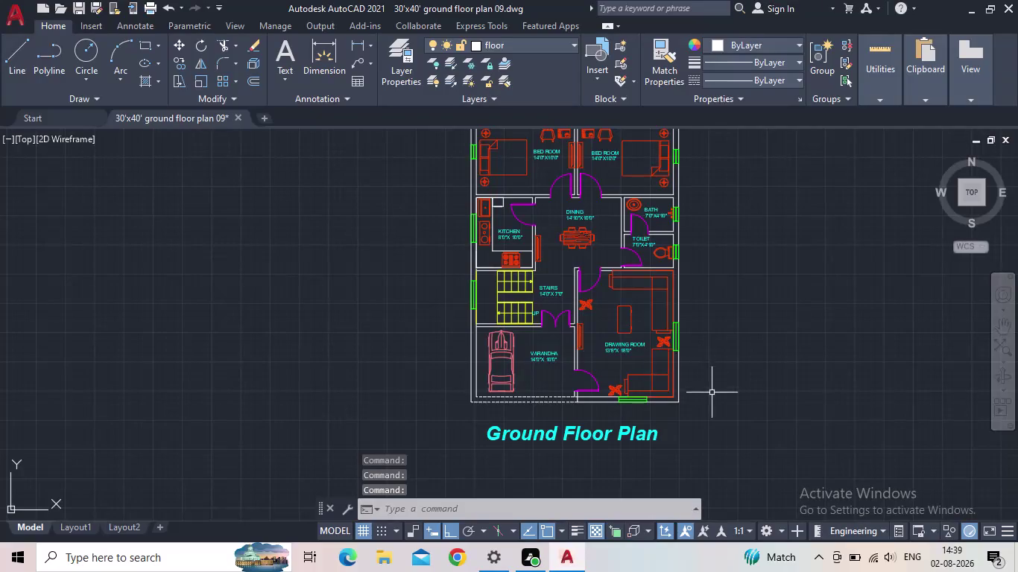
Select the drawing room, verandah, stairs, kitchen, dining, bath, toilet and bedroom labels, then clear the selection.
middle_drag(722, 388, 676, 436)
scroll(up, 3)
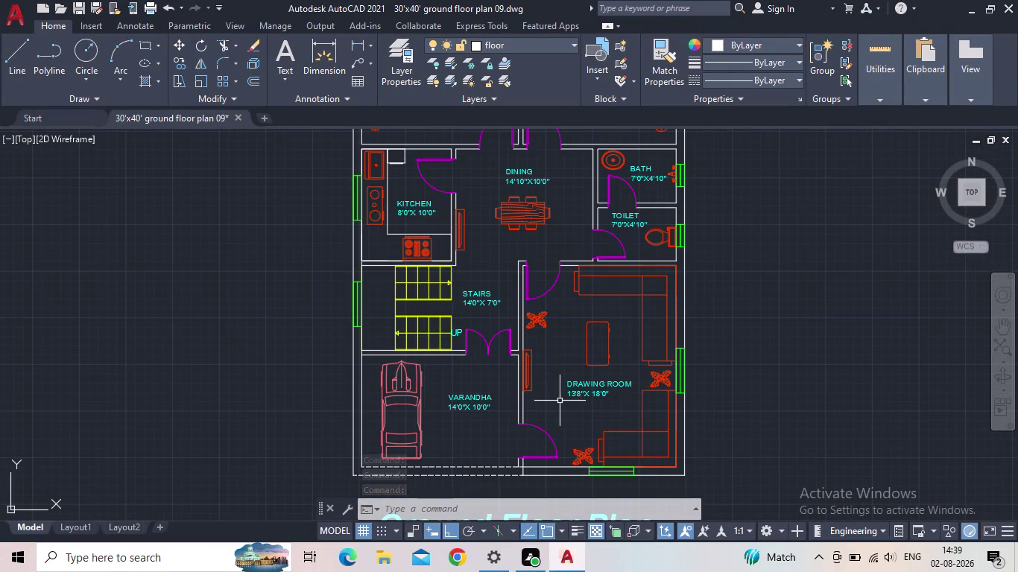
click(602, 404)
click(577, 384)
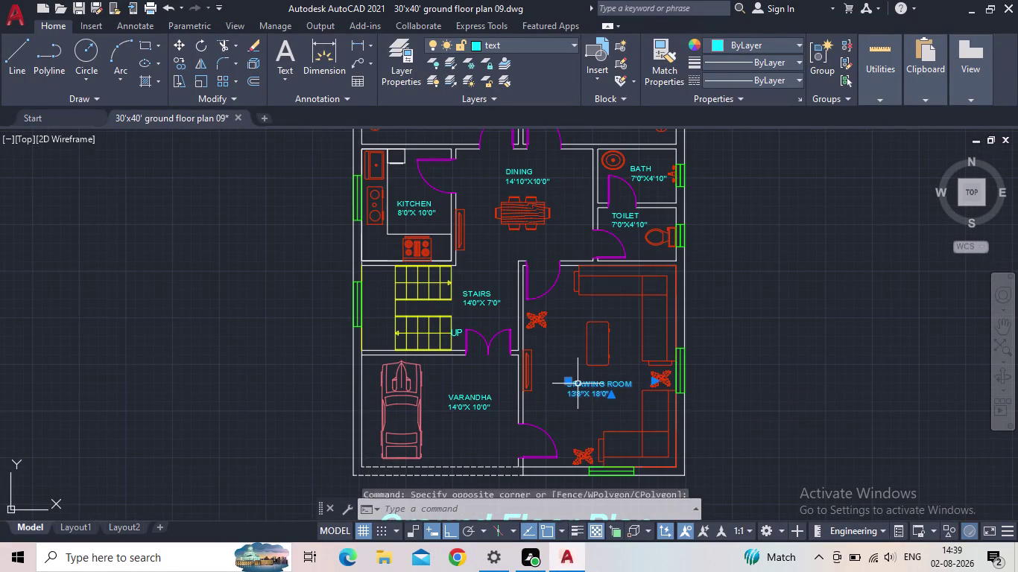
click(487, 415)
click(464, 399)
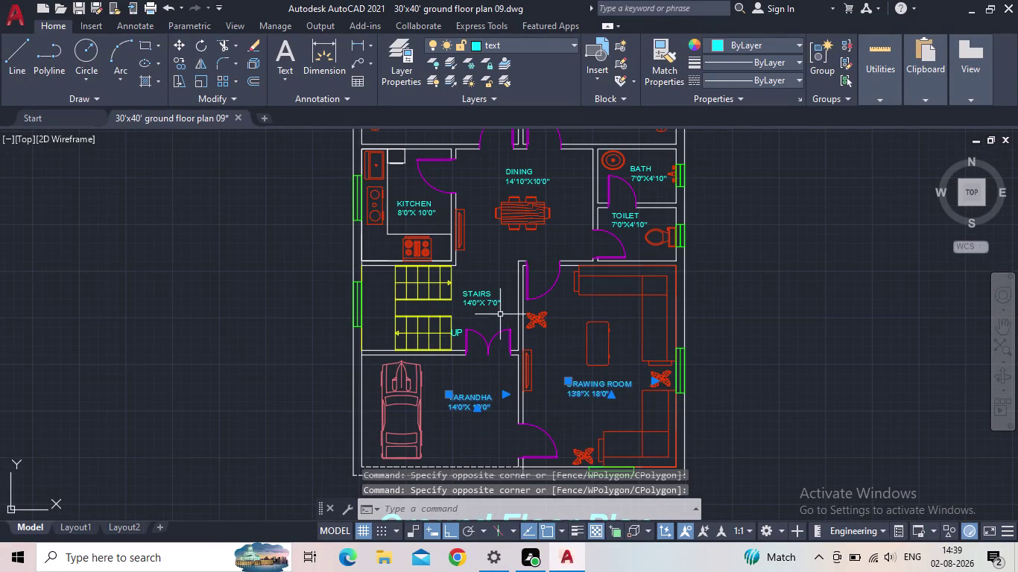
click(492, 311)
click(472, 283)
click(429, 218)
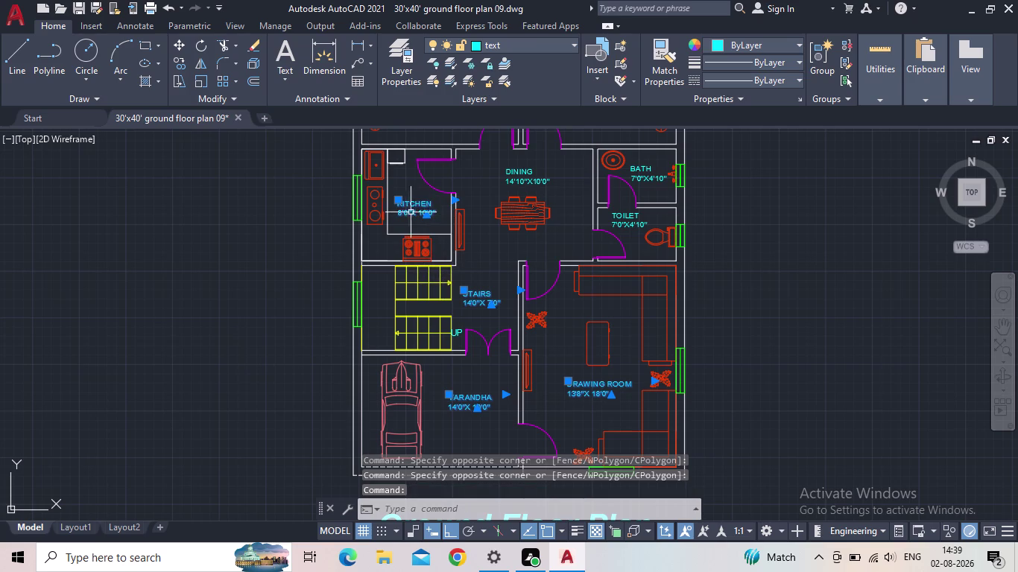
click(527, 179)
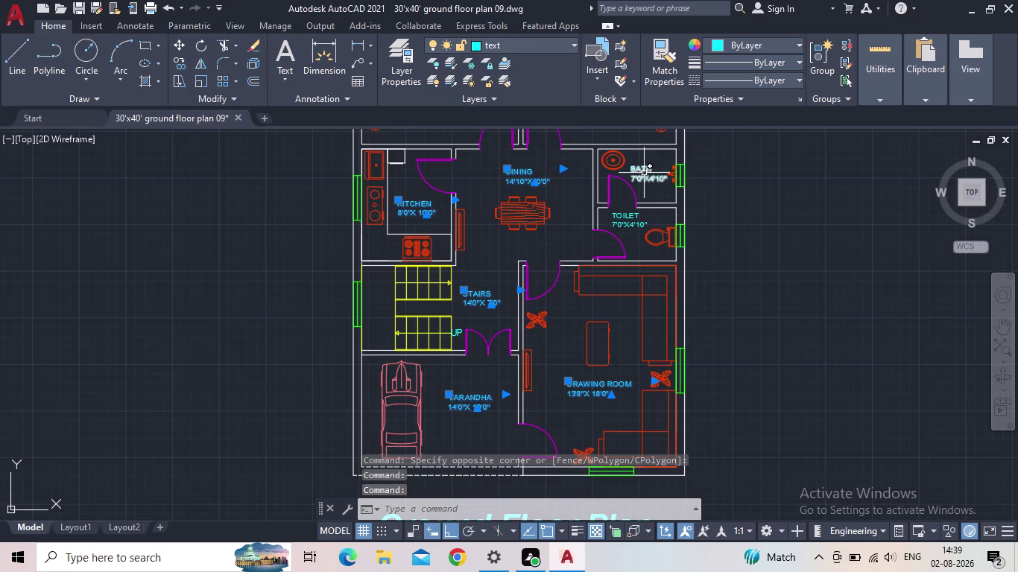
click(644, 173)
click(629, 219)
middle_drag(536, 220, 571, 360)
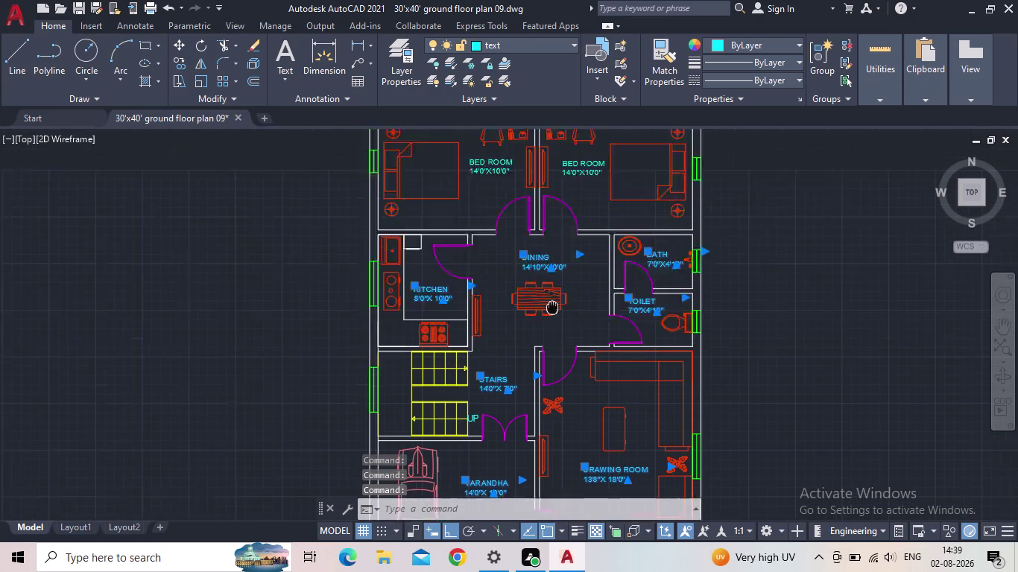
middle_drag(571, 359, 584, 394)
click(522, 251)
click(608, 258)
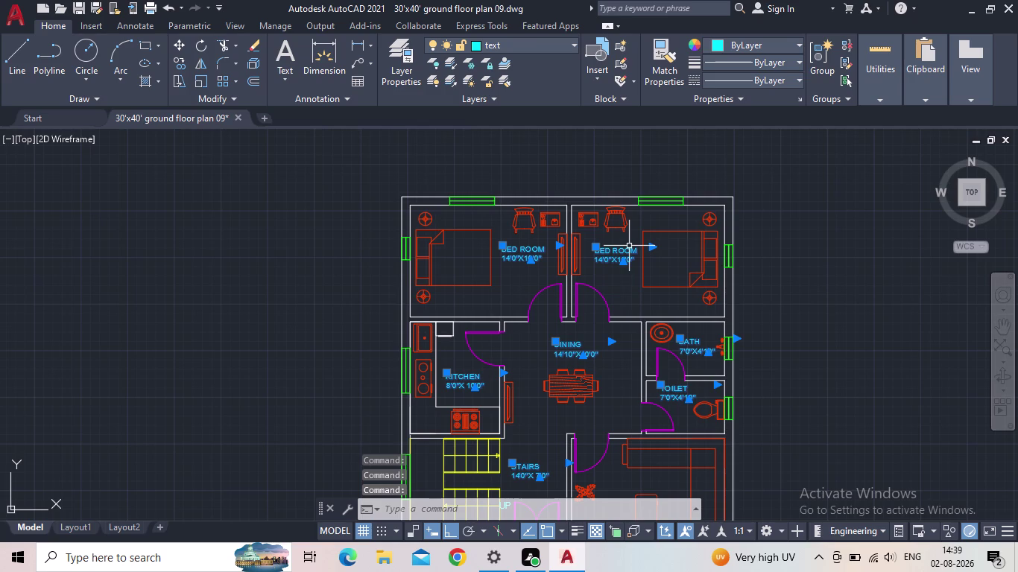
right_click(624, 284)
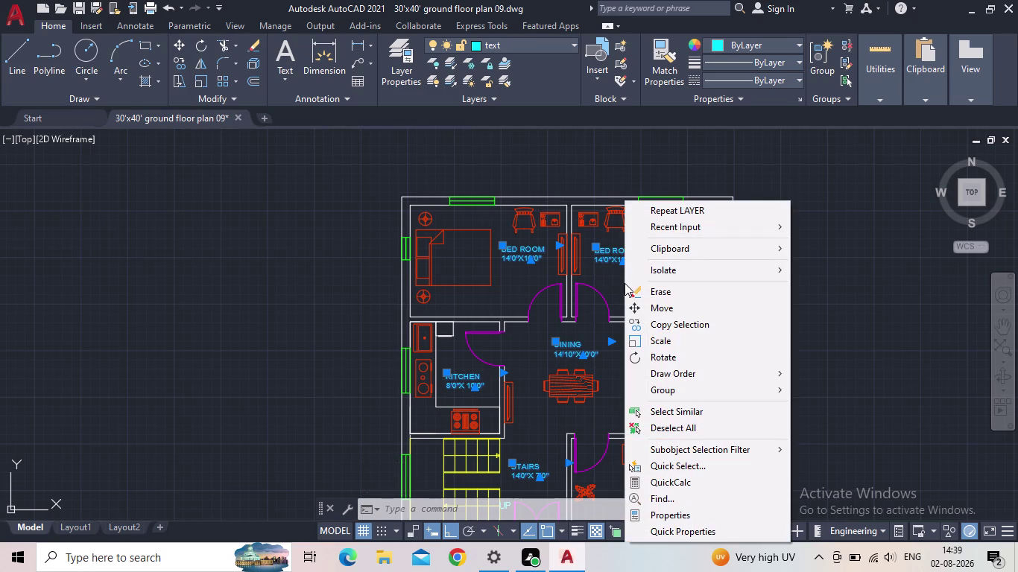
key(Escape)
key(Escape)
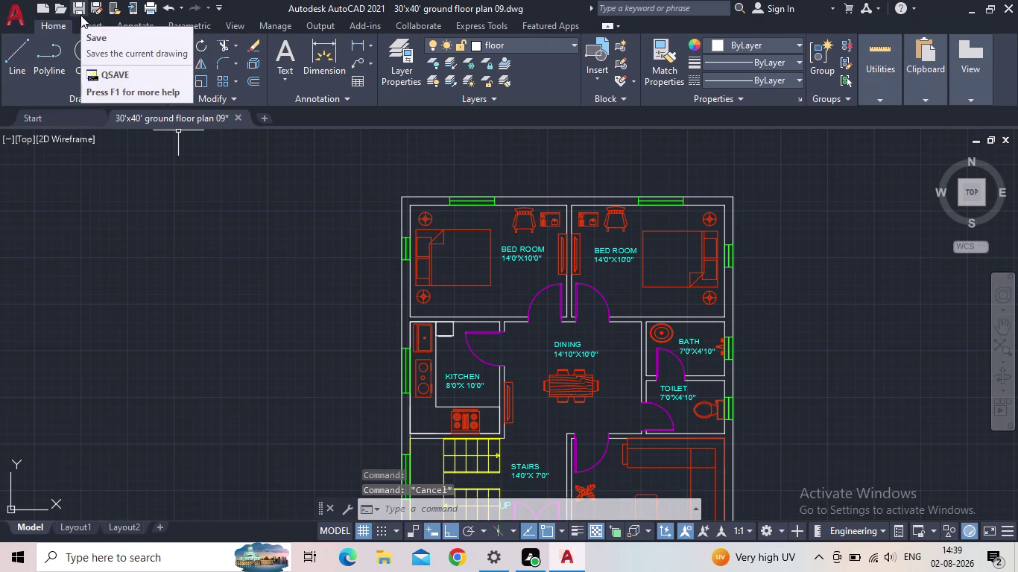
Save the floor plan drawing and centre the view on the stairs area.
click(80, 15)
scroll(down, 3)
middle_drag(290, 297, 265, 250)
middle_drag(303, 303, 293, 298)
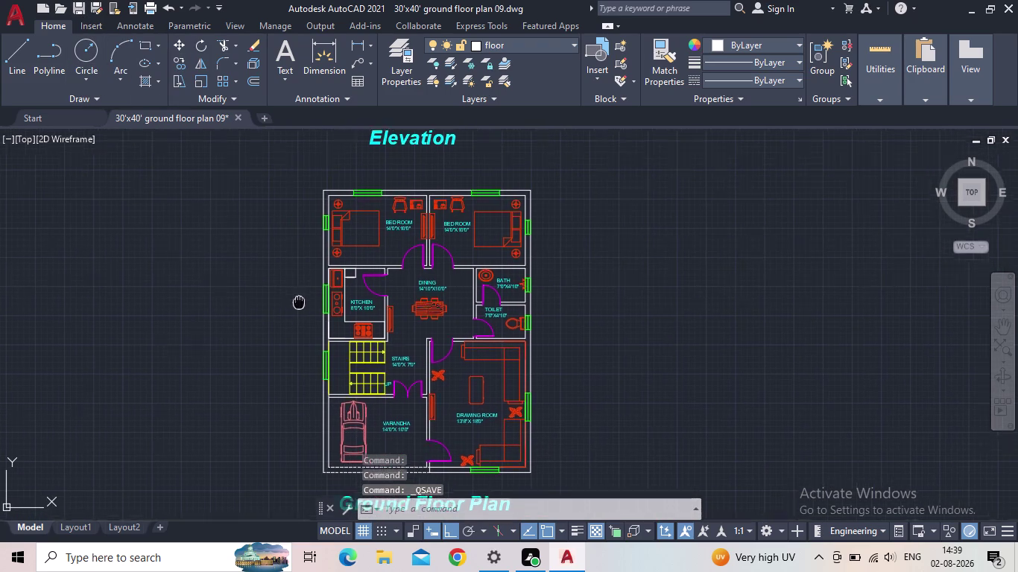
middle_drag(293, 299, 246, 273)
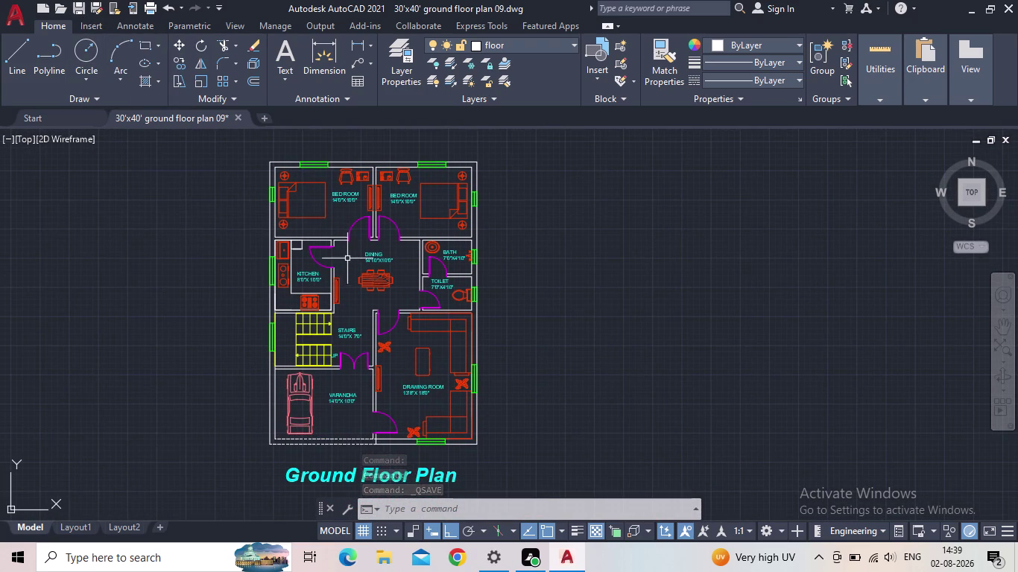
scroll(up, 3)
middle_drag(352, 276, 444, 257)
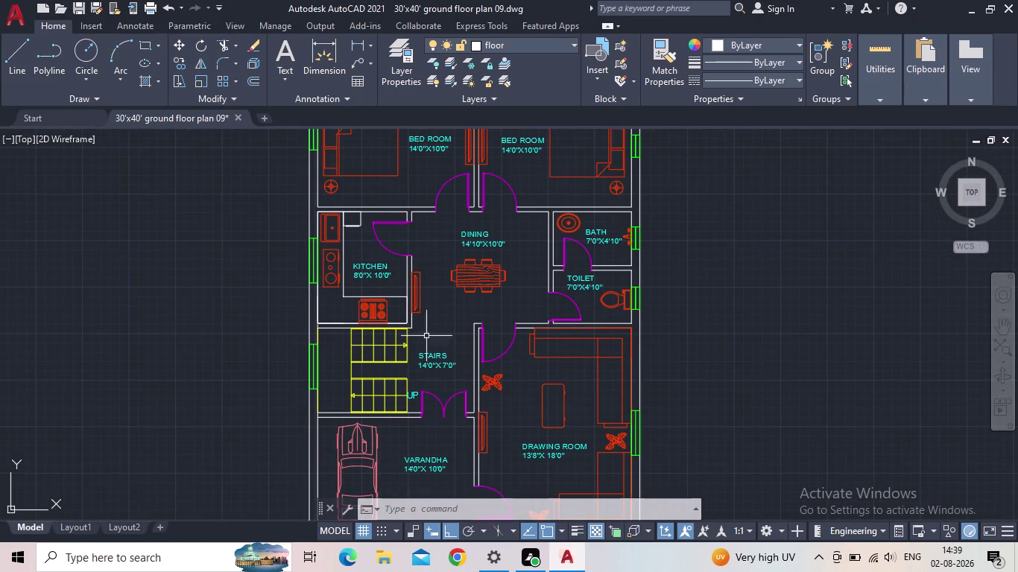
middle_drag(427, 341, 454, 227)
scroll(up, 3)
scroll(up, 3)
scroll(down, 3)
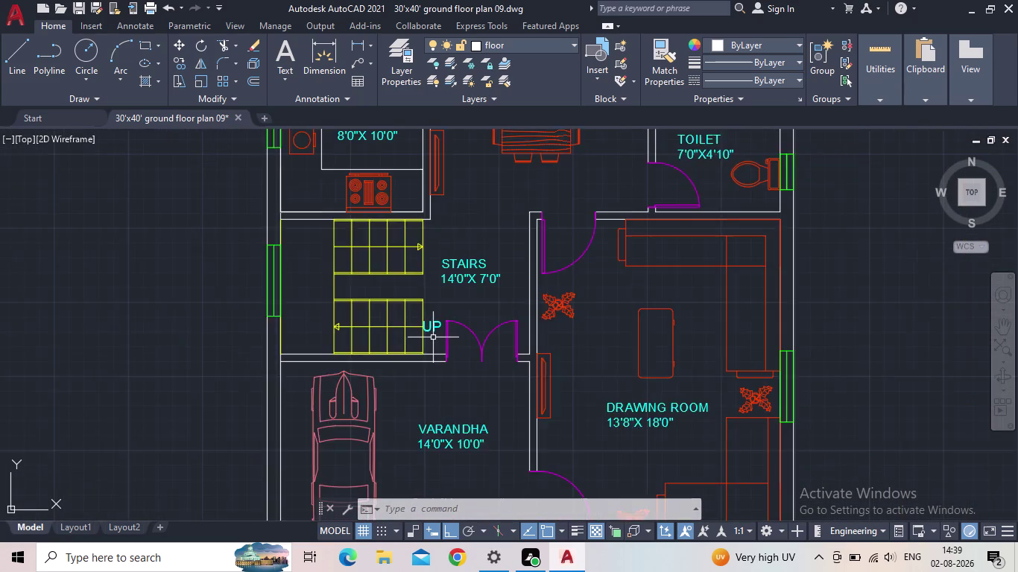
scroll(down, 3)
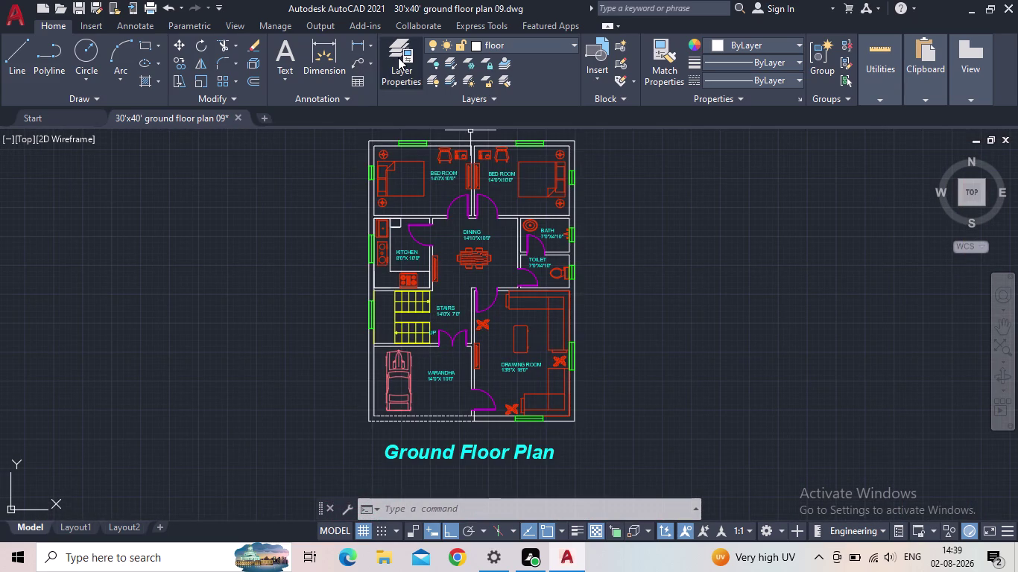
Make window the current layer in the layer list.
click(398, 57)
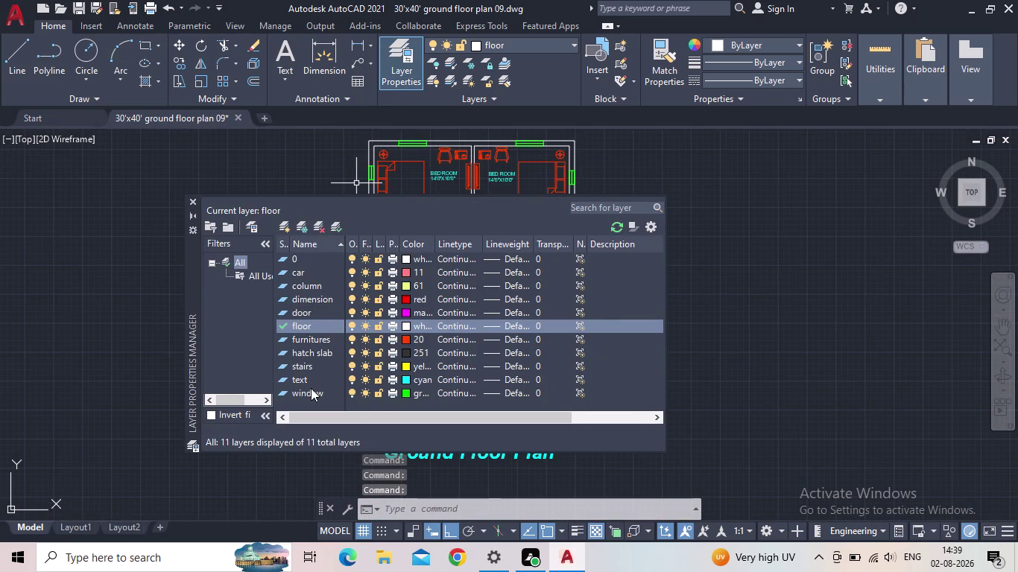
double_click(285, 392)
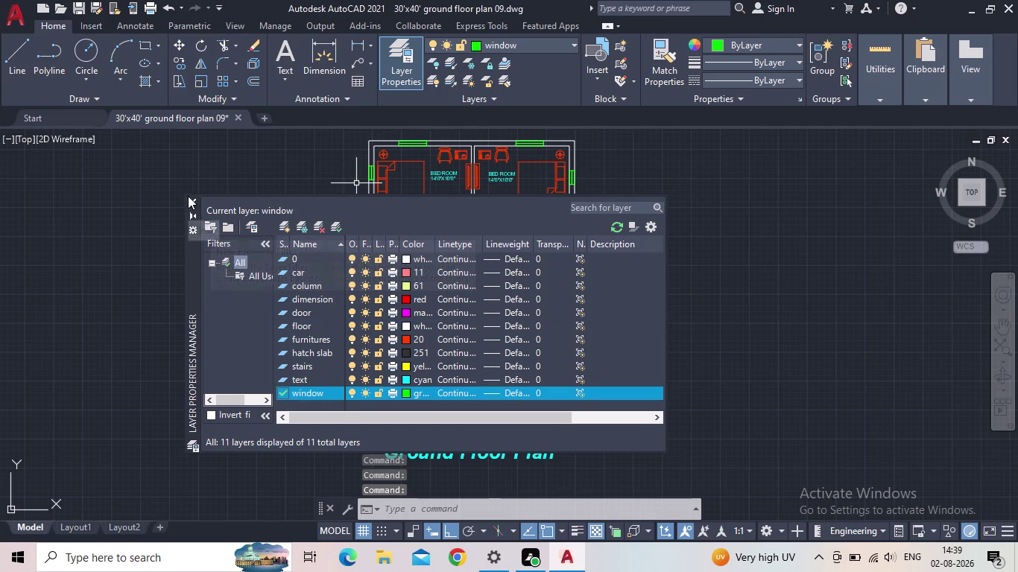
click(191, 199)
scroll(up, 3)
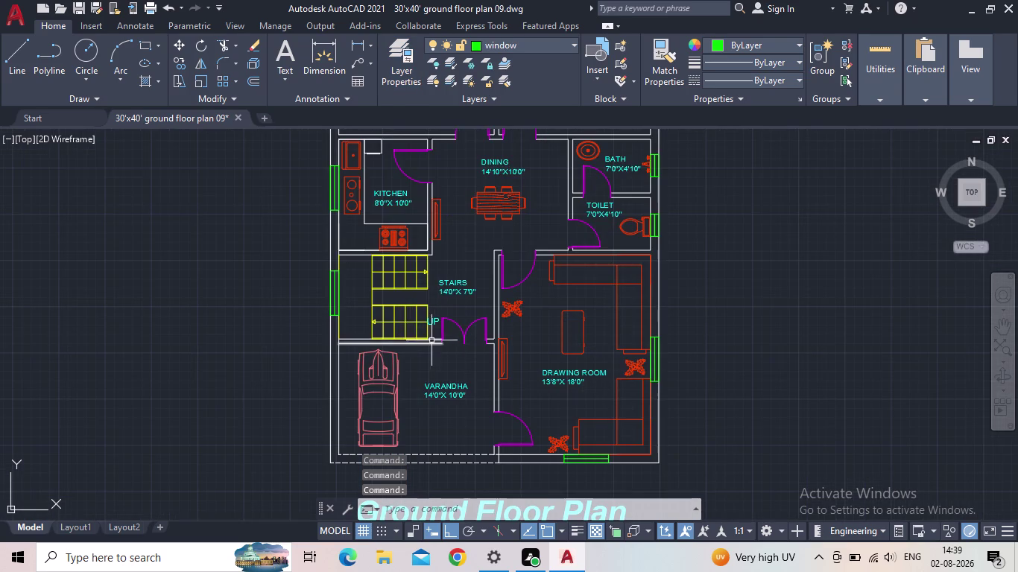
scroll(up, 3)
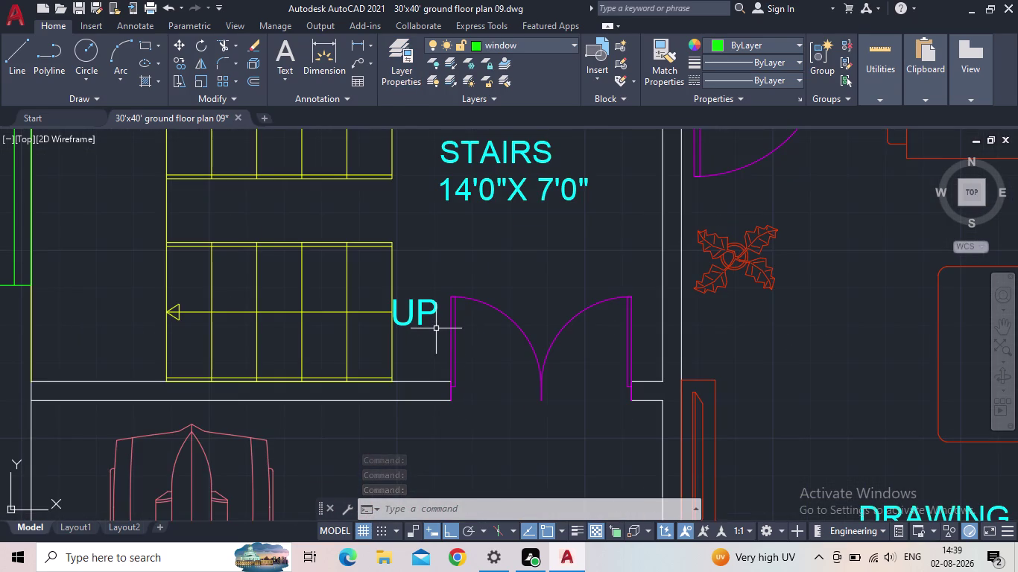
scroll(down, 3)
scroll(down, 3)
middle_drag(300, 305, 536, 316)
Start single-line text beside the stairs-wall window, setting its height and zero rotation.
scroll(down, 3)
scroll(up, 3)
text(te)
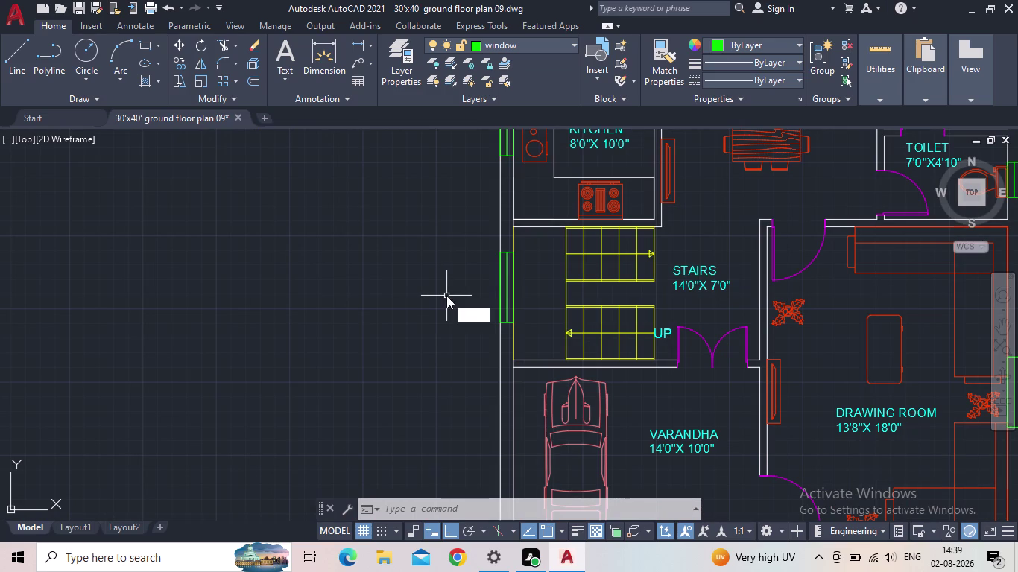
text(x)
key(t)
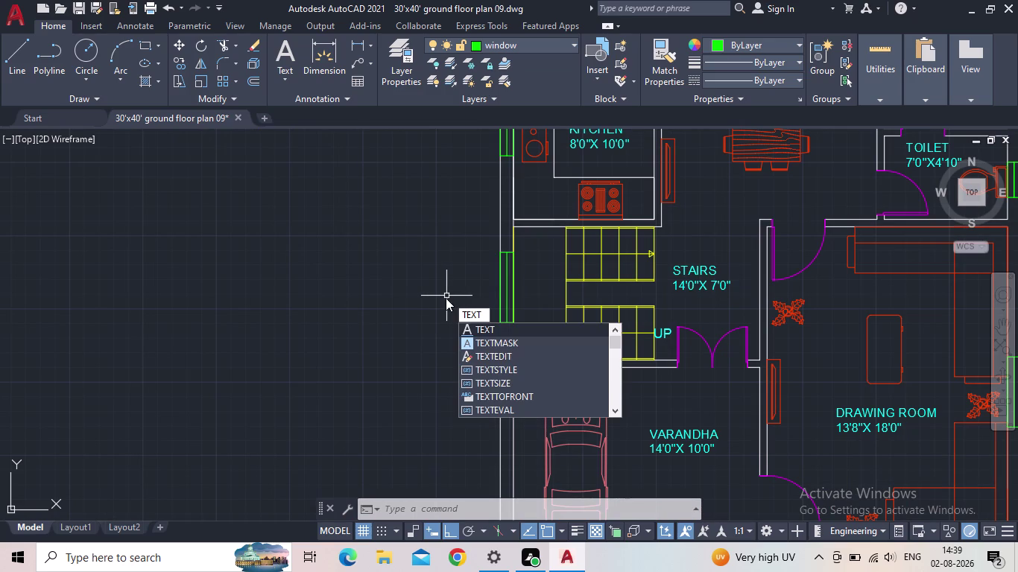
key(Return)
scroll(up, 3)
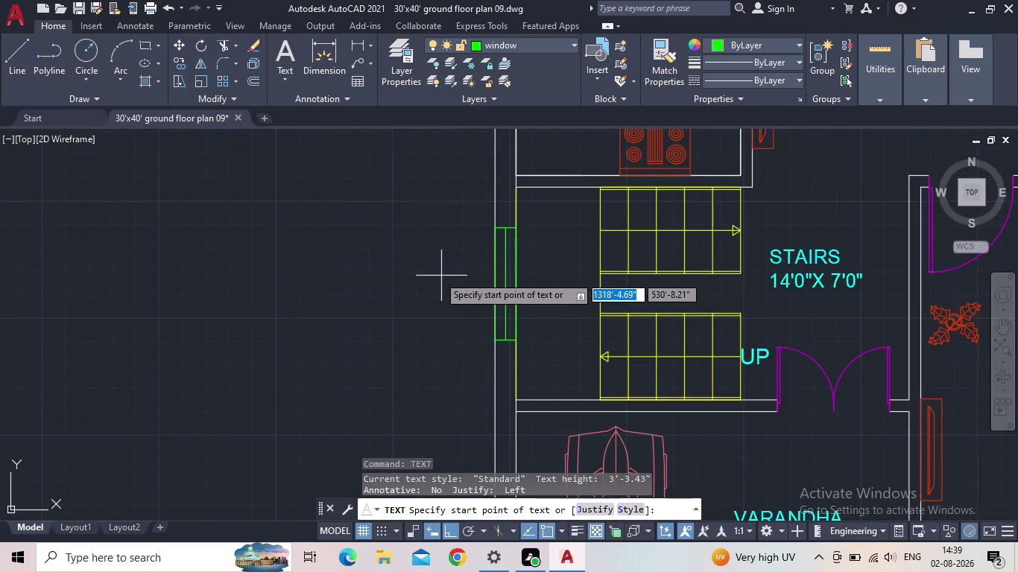
click(438, 276)
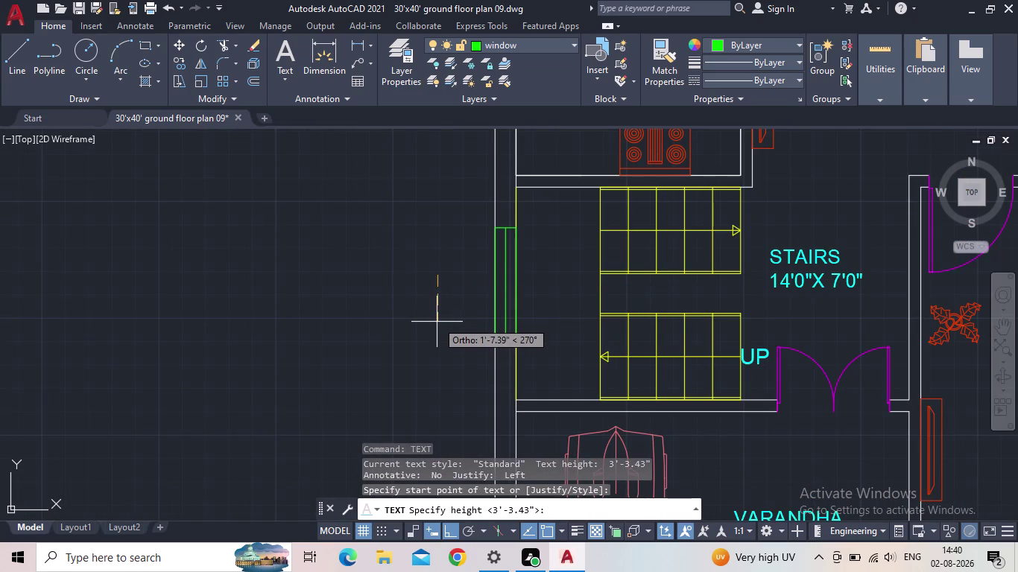
click(437, 325)
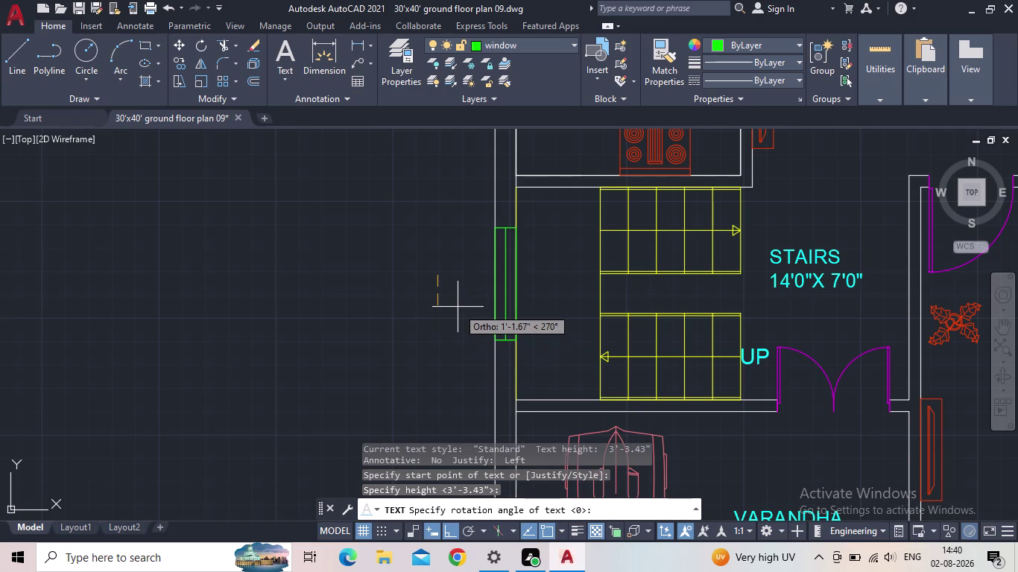
key(Return)
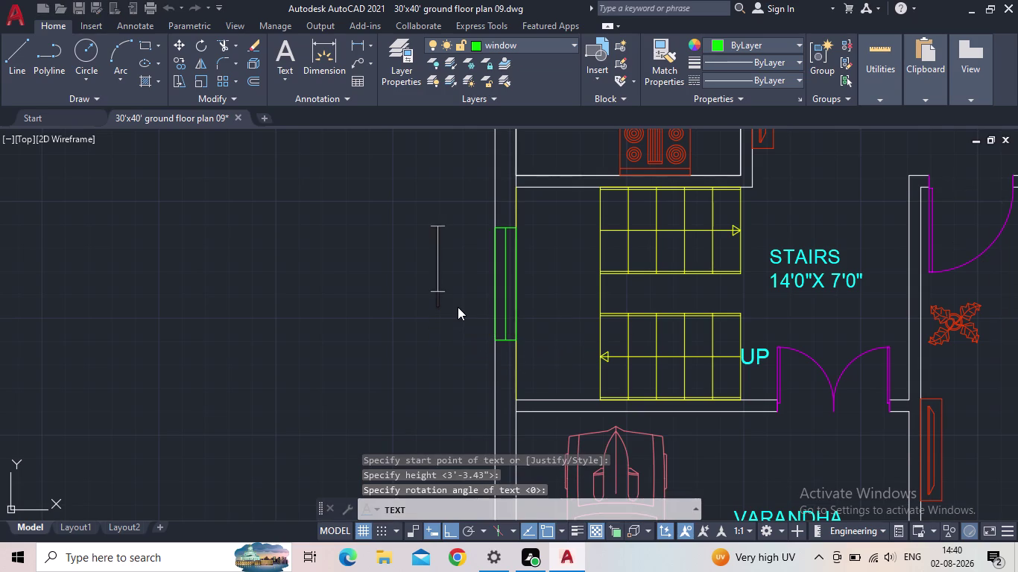
Enter 'W1' as the tag text and select the new tag.
key(w)
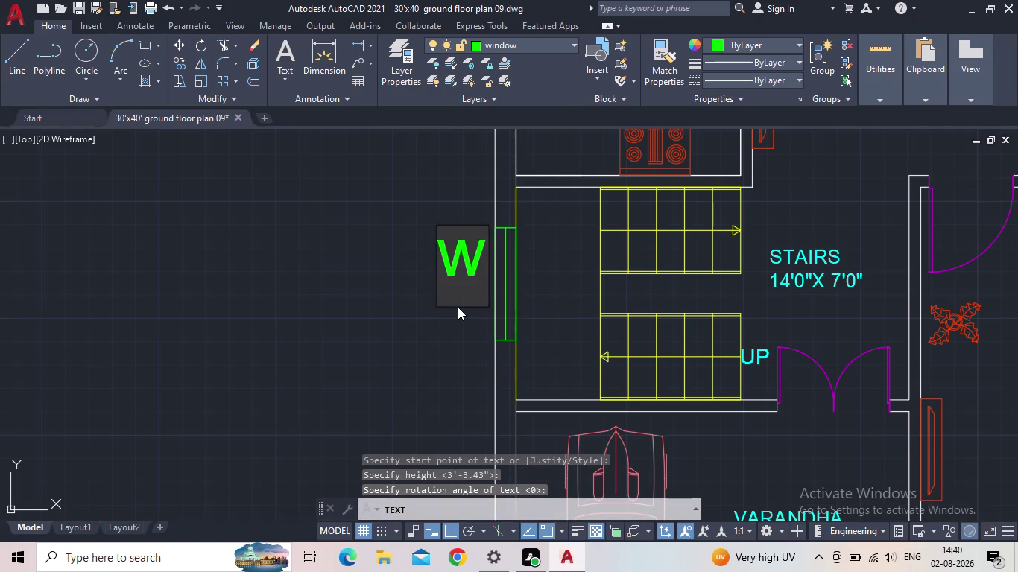
key(1)
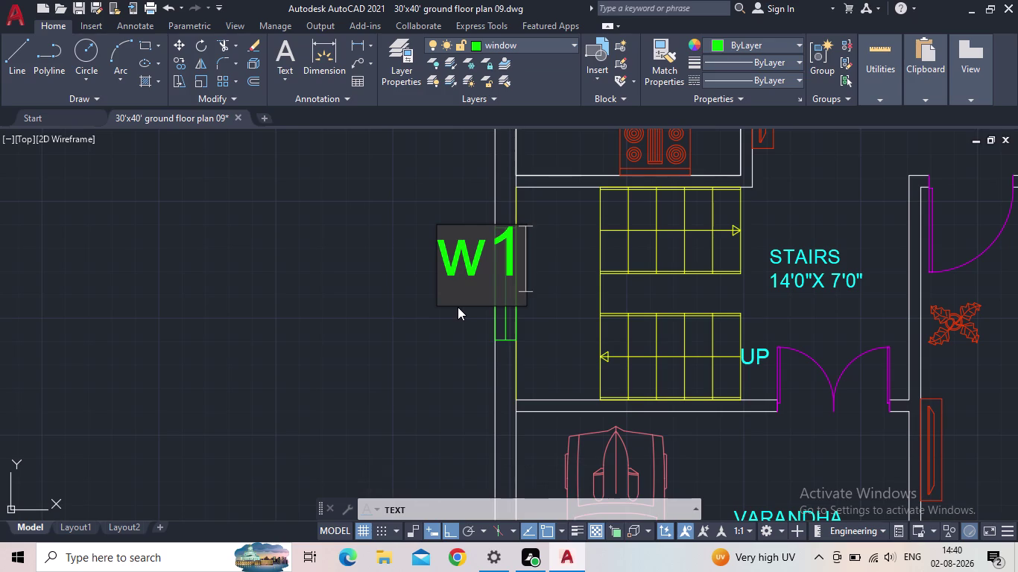
key(Return)
key(Return)
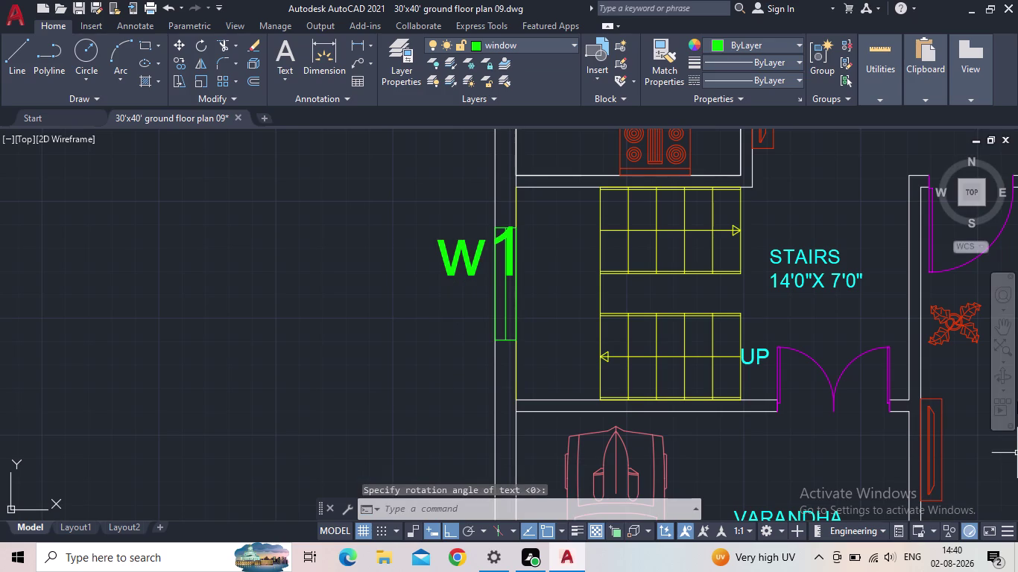
click(445, 250)
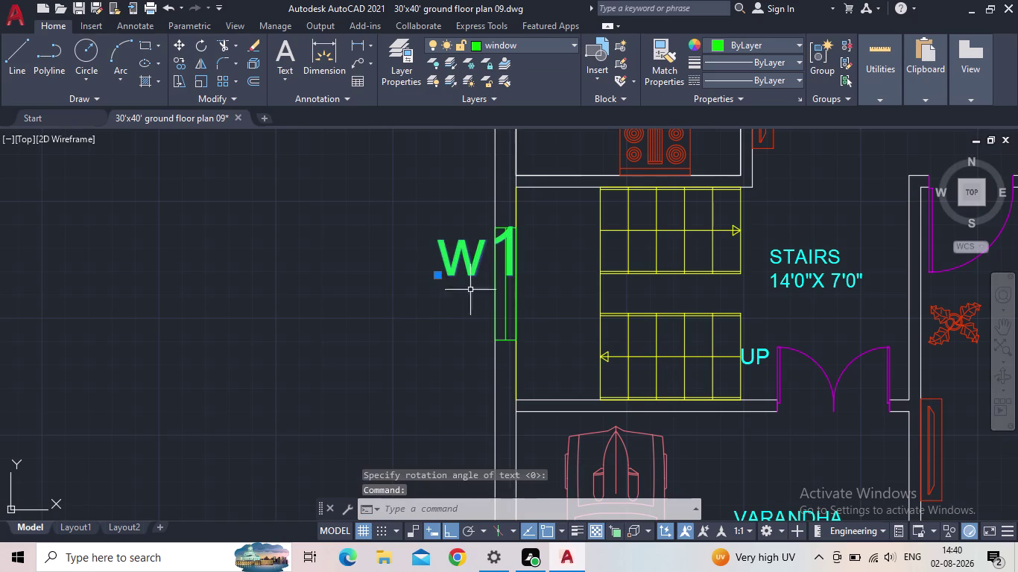
Edit the tag text so it still reads 'W1'.
double_click(456, 264)
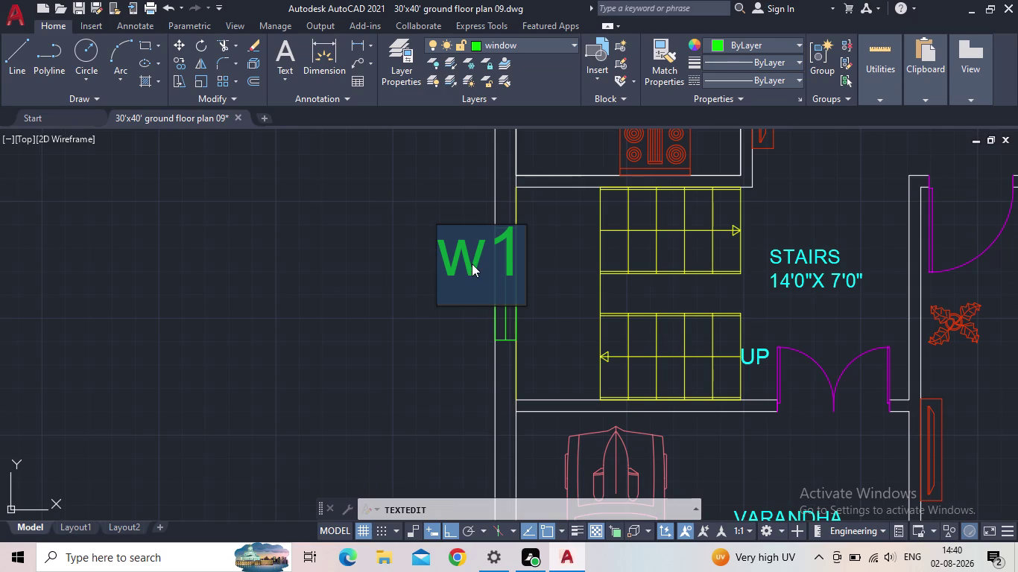
click(472, 264)
key(BackSpace)
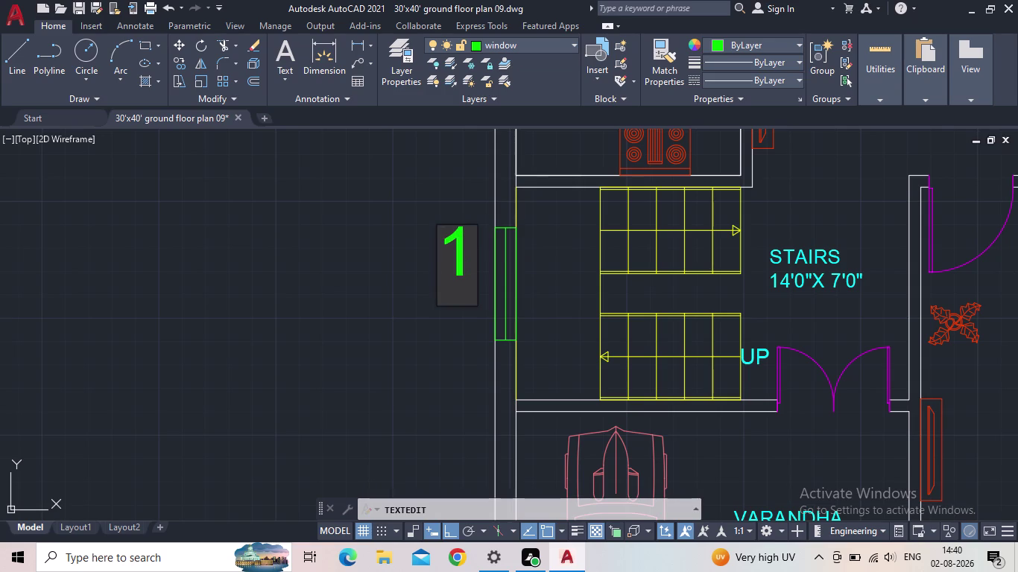
key(w)
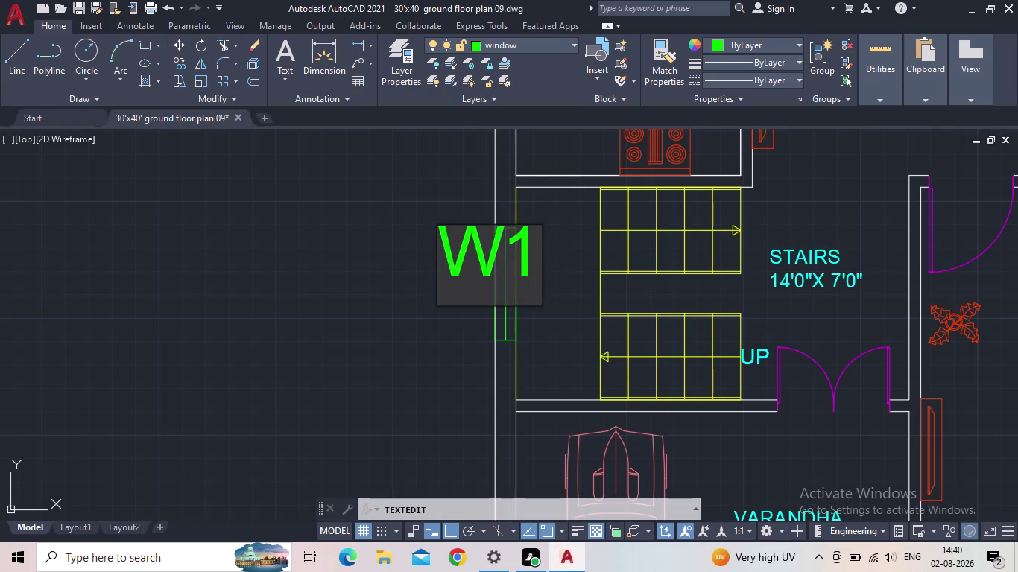
click(530, 264)
key(Return)
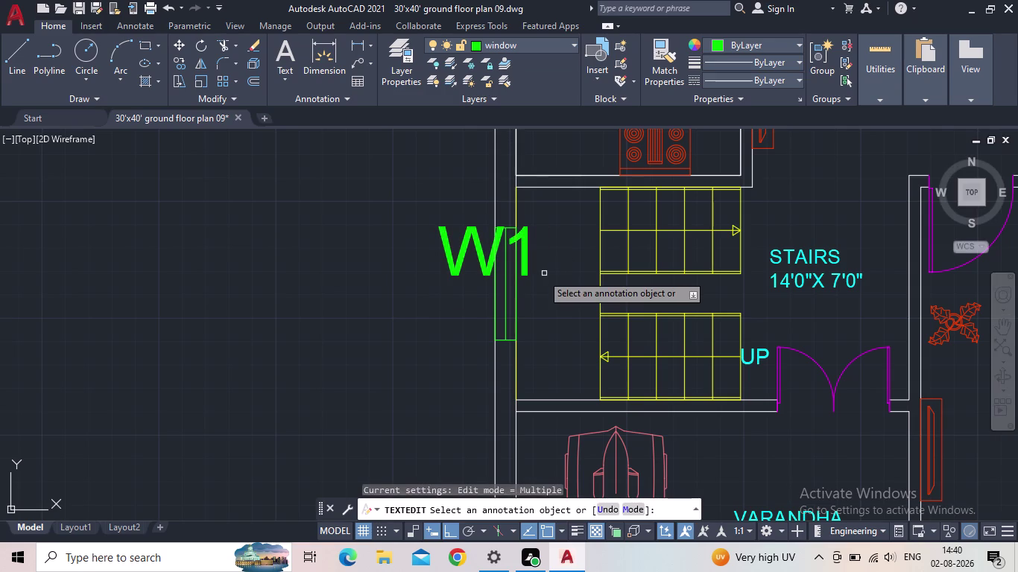
key(Escape)
Move the W1 tag to just left of the stairs window.
click(472, 269)
click(456, 266)
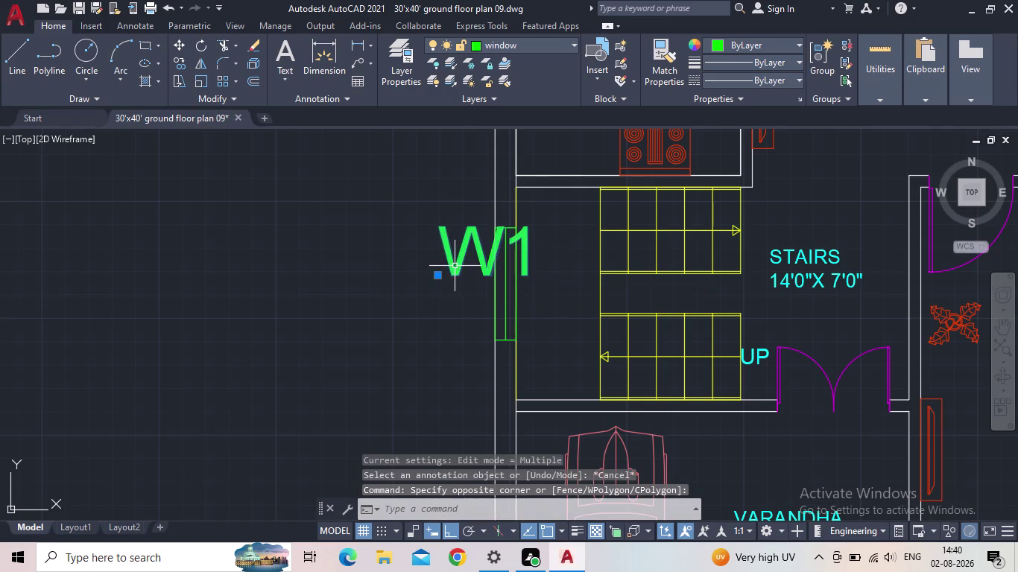
drag(440, 278, 432, 281)
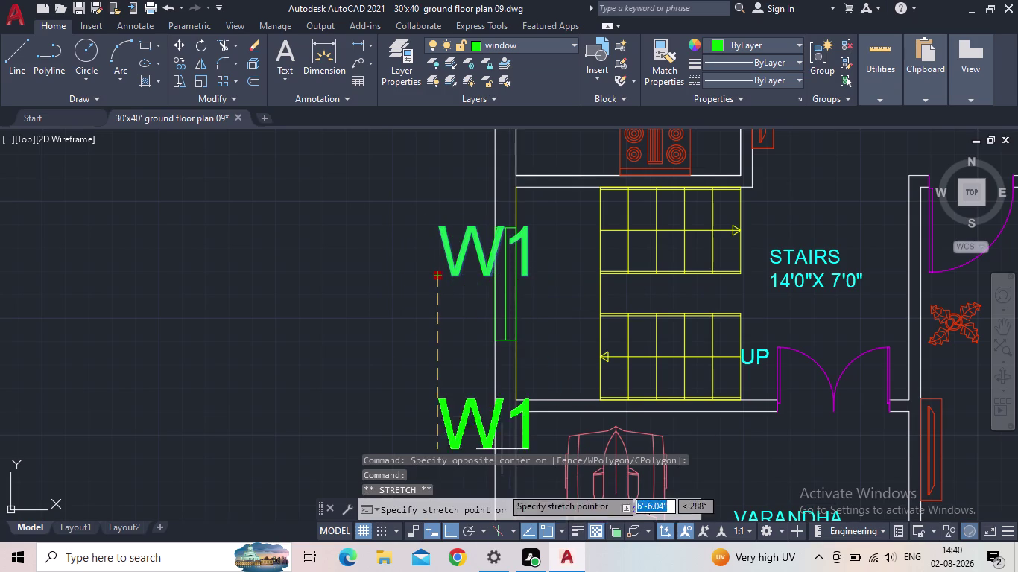
click(448, 532)
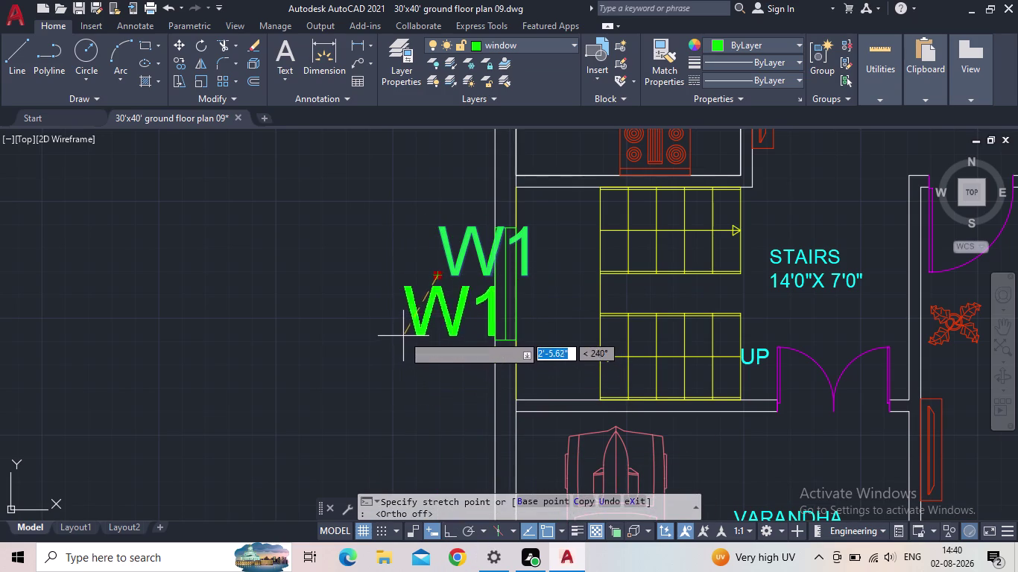
click(398, 327)
scroll(down, 3)
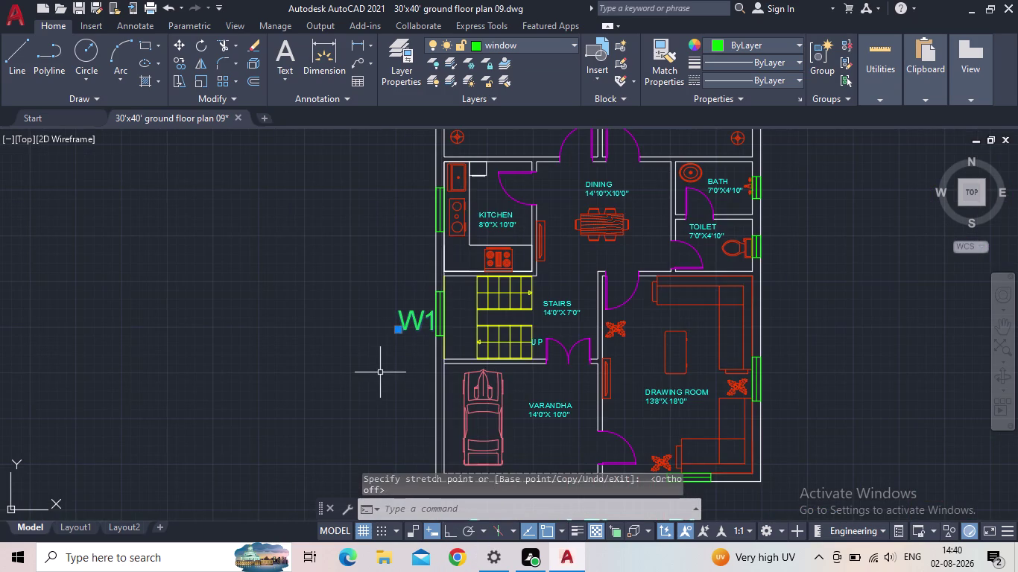
key(Escape)
Scale the W1 tag down to a smaller size with SCALE.
text(sc)
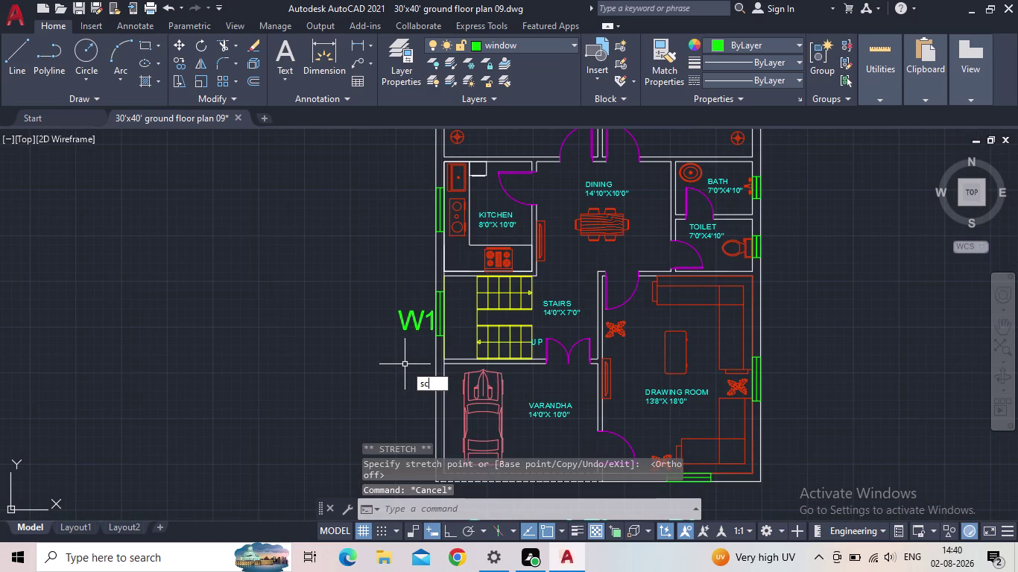
key(space)
drag(417, 349, 415, 342)
click(408, 320)
key(space)
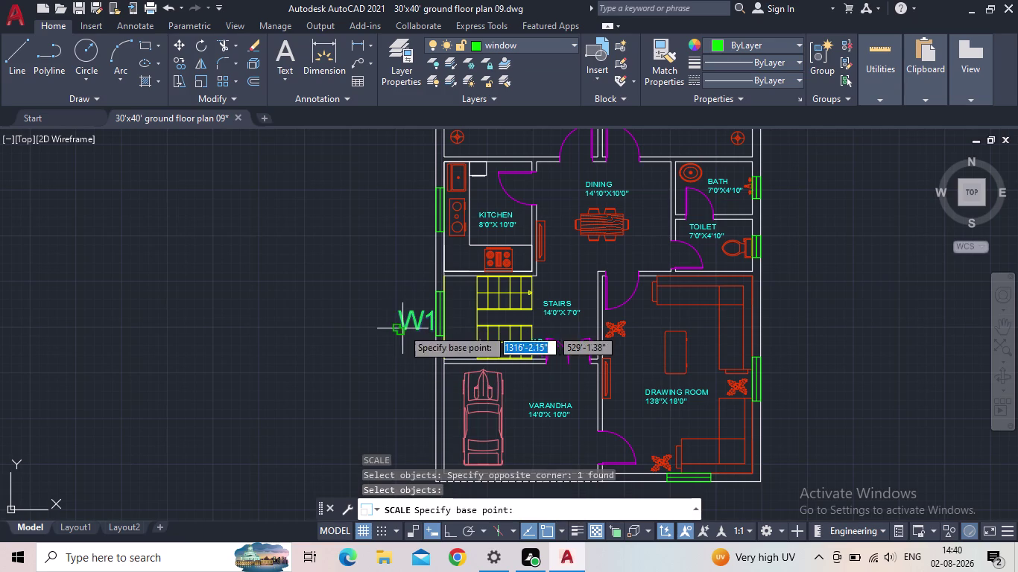
click(403, 329)
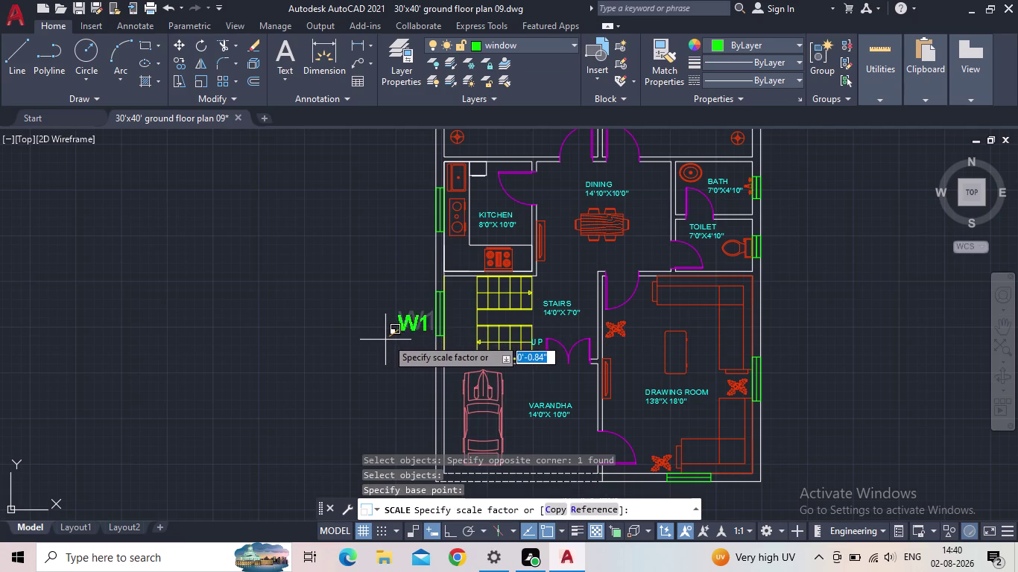
click(386, 340)
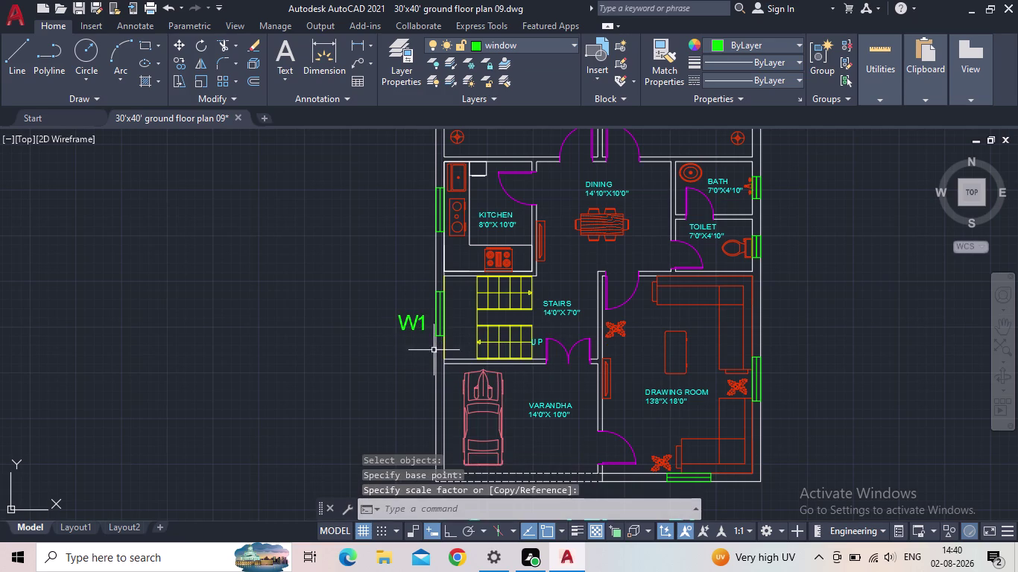
key(Escape)
Grip-move the W1 tag closer to the stairs window.
middle_drag(418, 345, 364, 345)
scroll(down, 3)
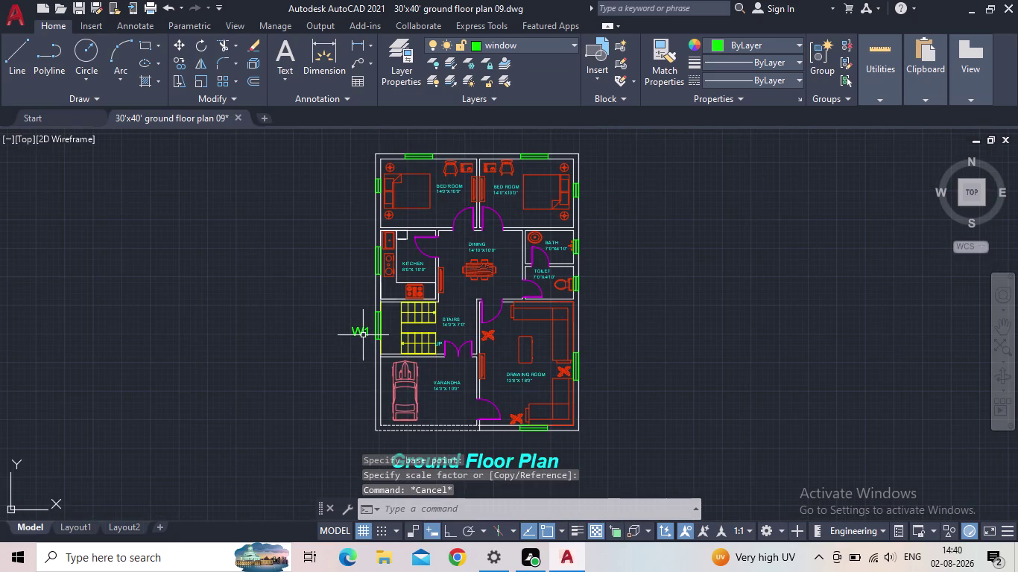
click(361, 333)
scroll(up, 3)
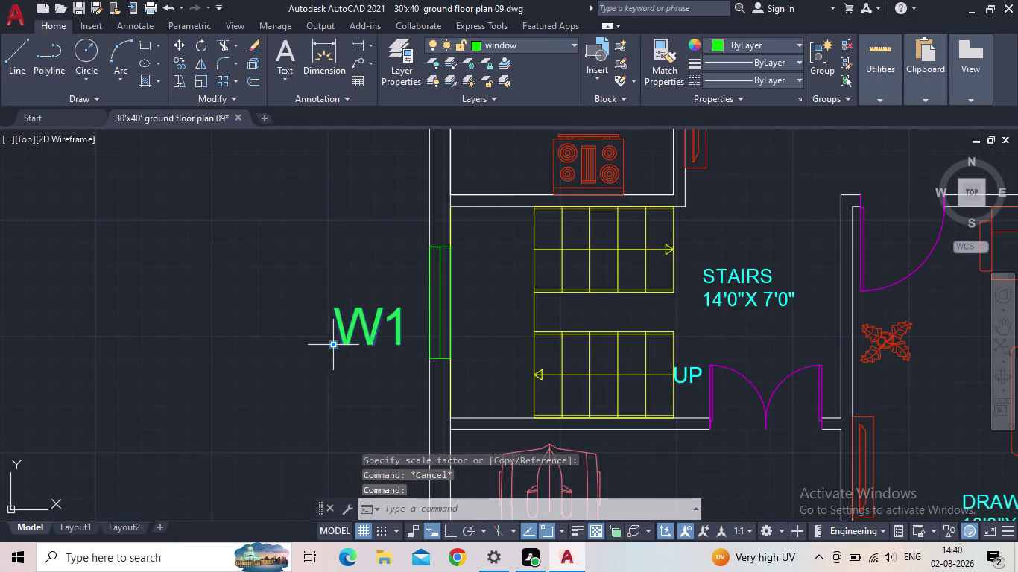
click(335, 345)
click(344, 337)
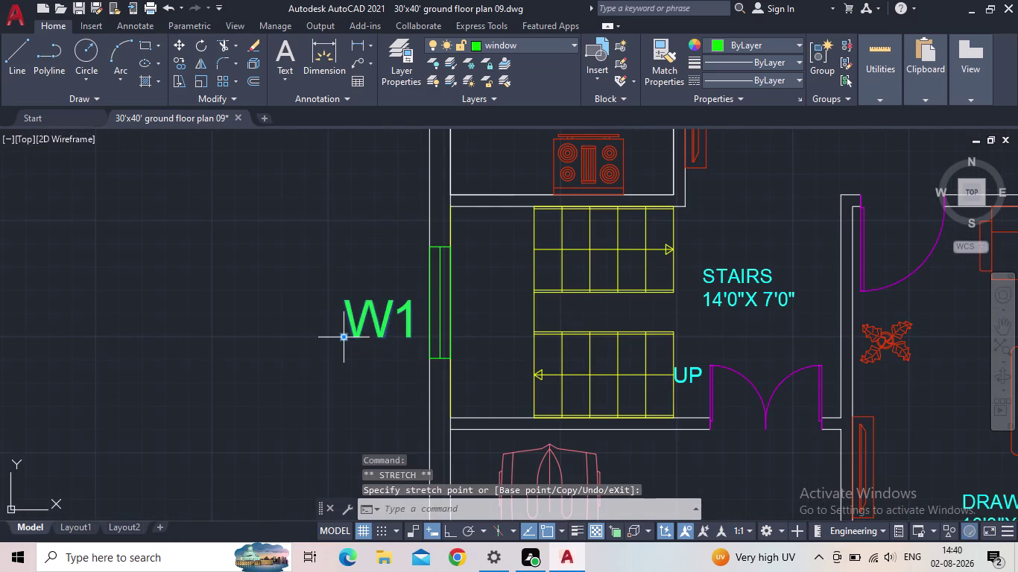
scroll(down, 3)
middle_drag(357, 355, 309, 362)
Copy the W1 tag beside the kitchen window.
key(Escape)
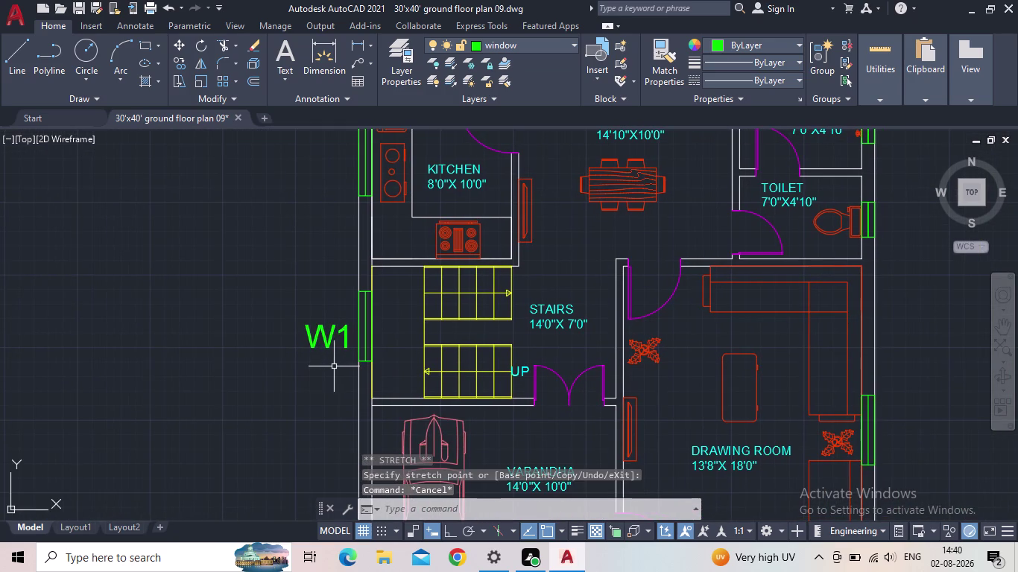
key(c)
key(o)
key(Return)
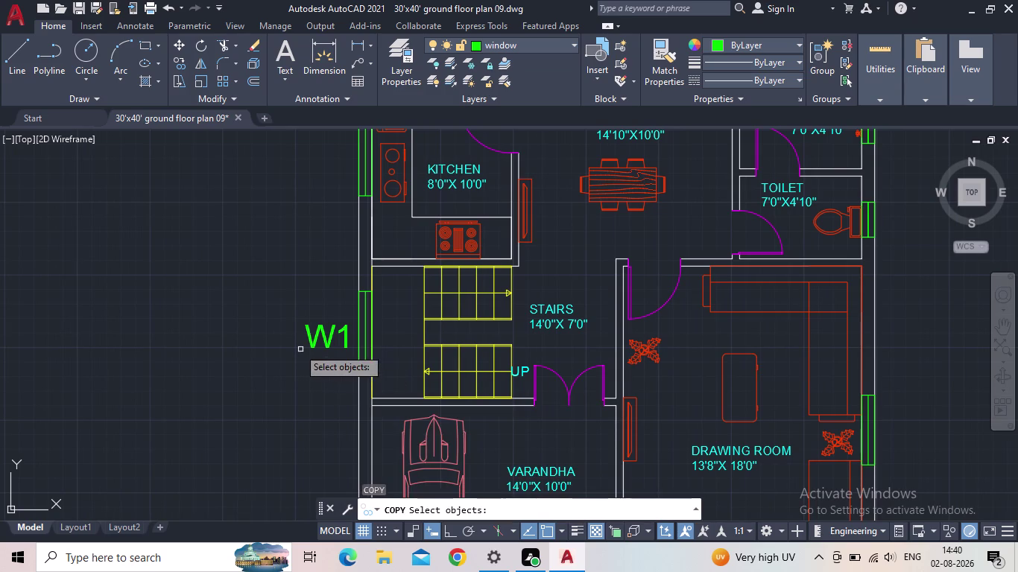
click(316, 345)
key(space)
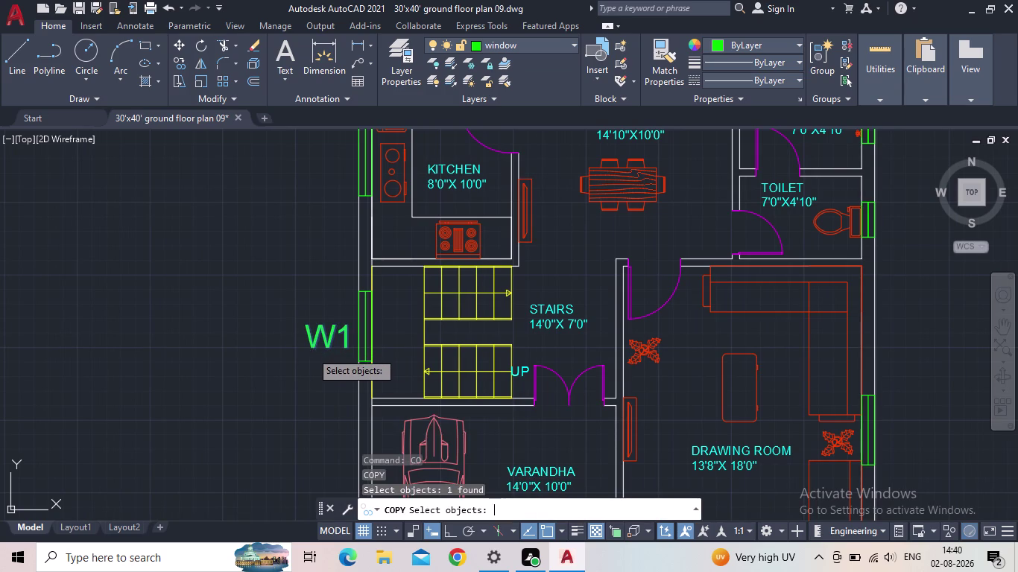
click(305, 342)
middle_drag(306, 254, 304, 349)
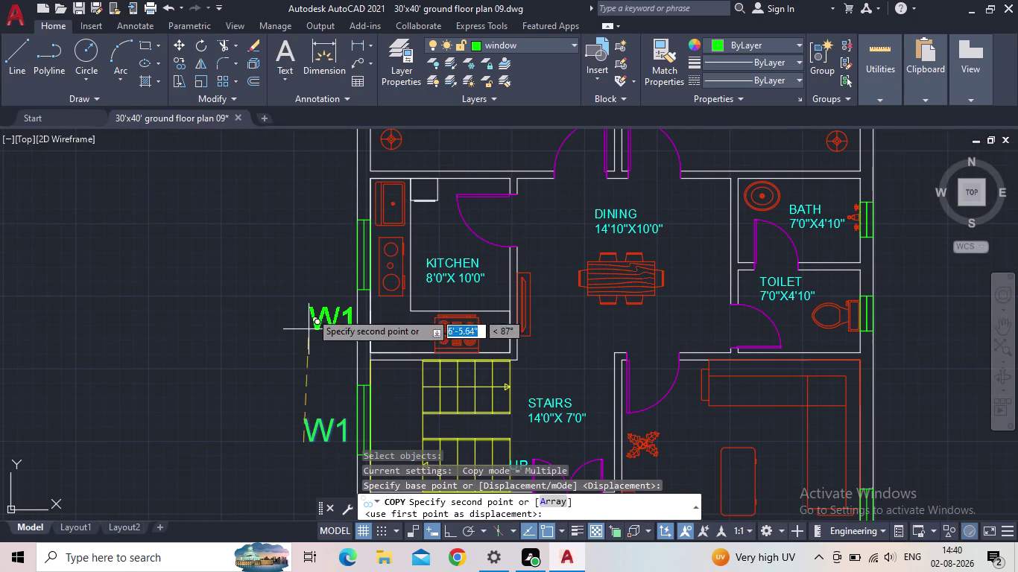
click(309, 271)
Place W1 copies above the bedroom window and beside the bedroom's top window.
middle_drag(305, 229, 313, 391)
middle_click(308, 306)
scroll(down, 3)
middle_drag(305, 305, 271, 340)
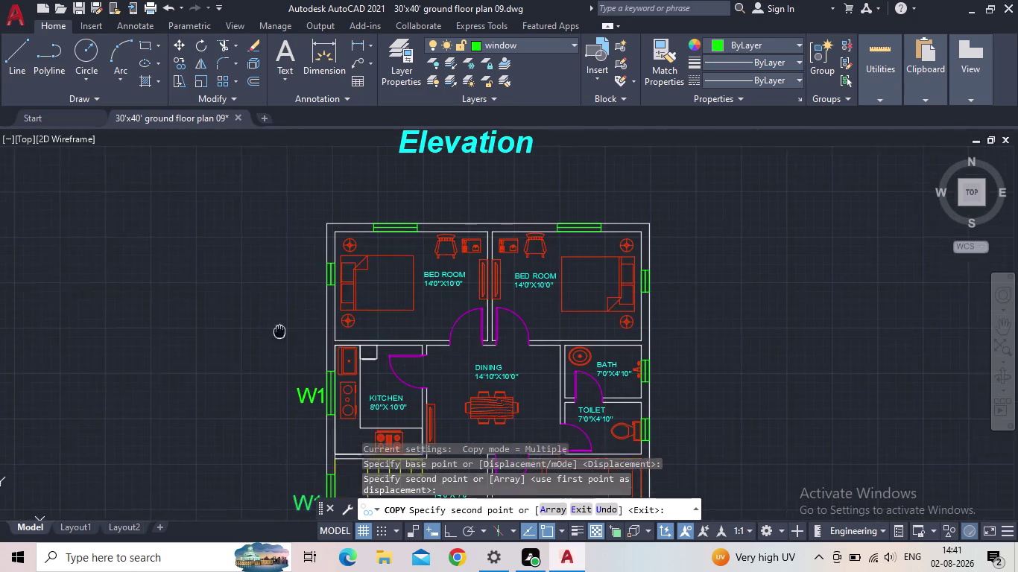
middle_drag(270, 340, 235, 363)
scroll(up, 3)
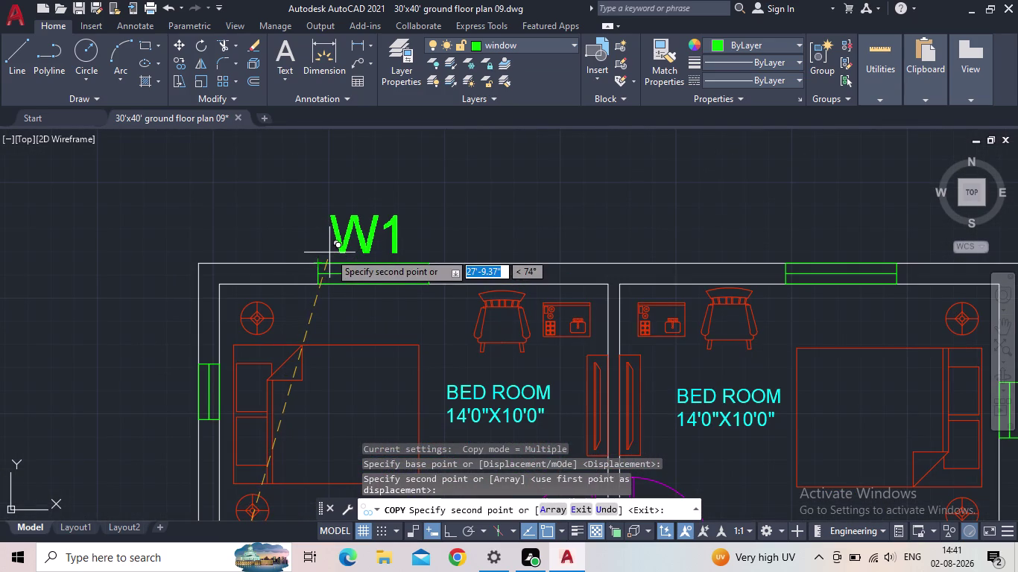
click(333, 256)
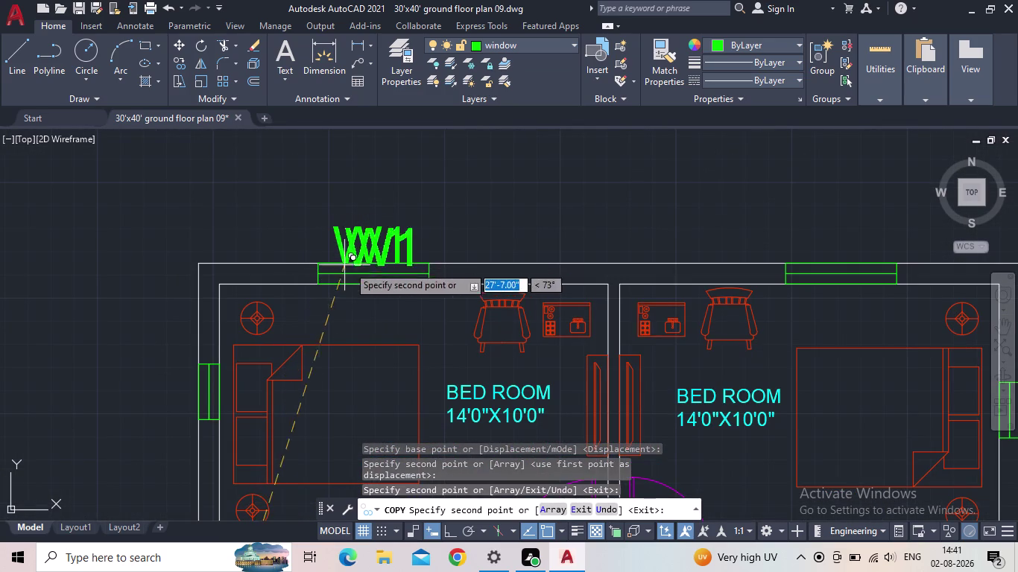
middle_drag(413, 280, 166, 334)
scroll(down, 3)
scroll(up, 3)
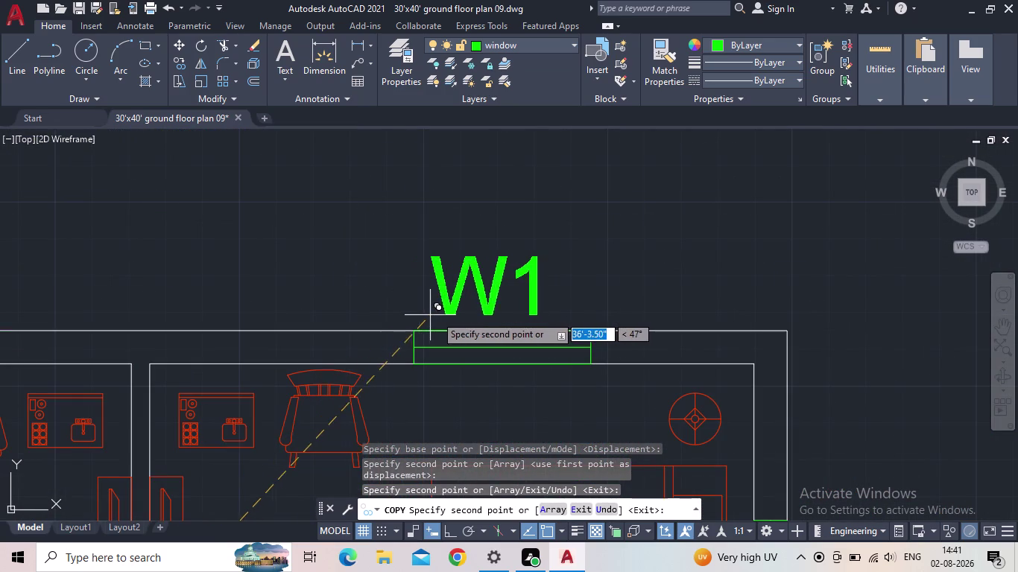
click(439, 317)
Place W1 copies beside the drawing room window and below the bottom wall window.
scroll(down, 3)
middle_drag(563, 341, 539, 324)
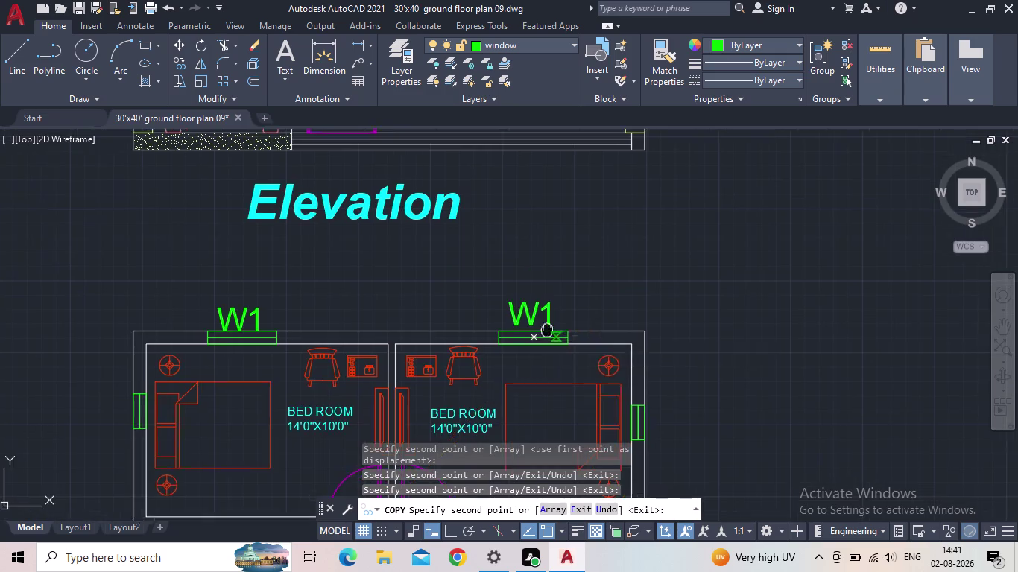
middle_drag(539, 324, 460, 268)
scroll(down, 3)
middle_drag(553, 368, 531, 240)
middle_drag(547, 338, 540, 293)
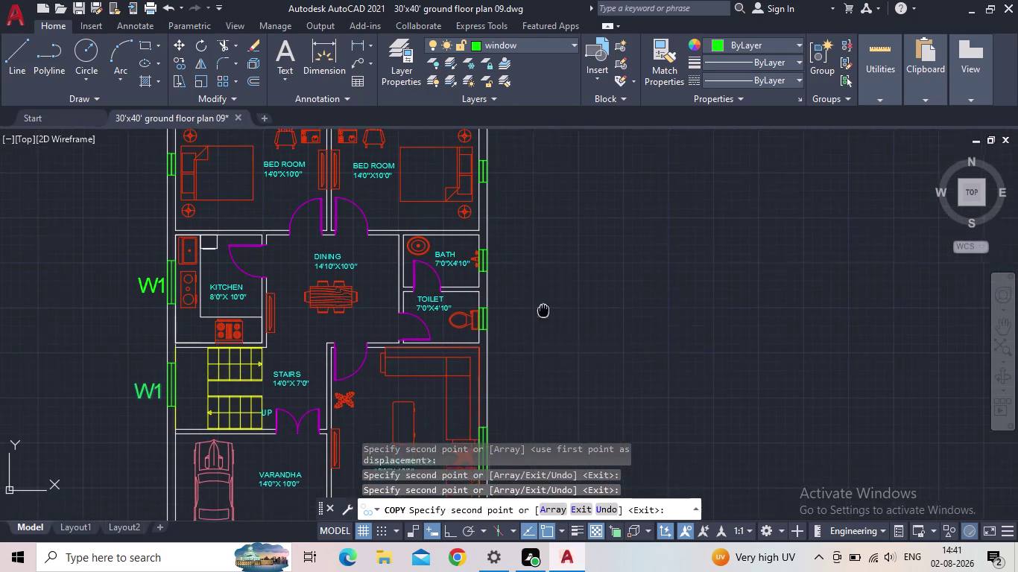
middle_drag(540, 292, 533, 258)
scroll(down, 3)
scroll(up, 3)
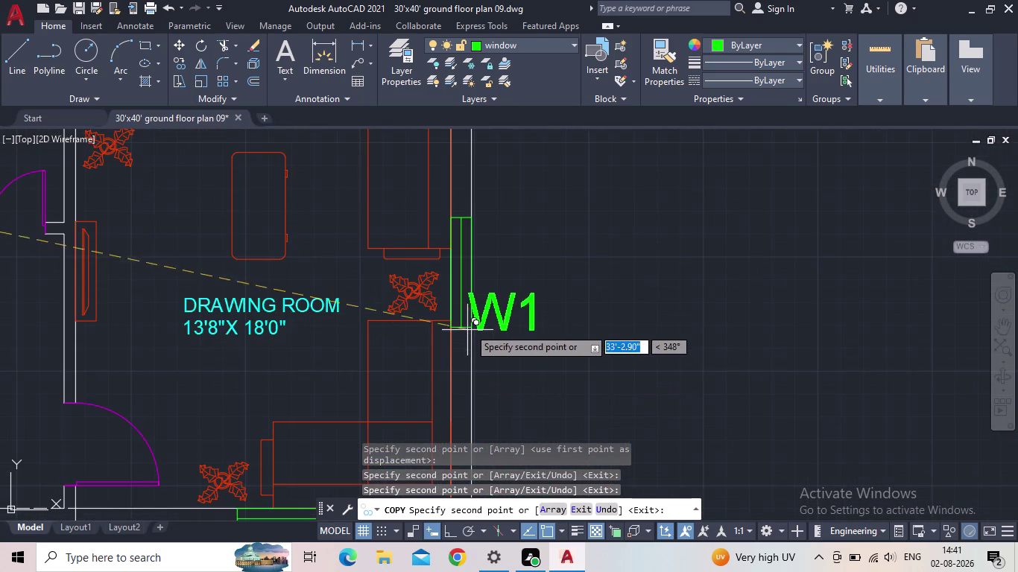
click(478, 300)
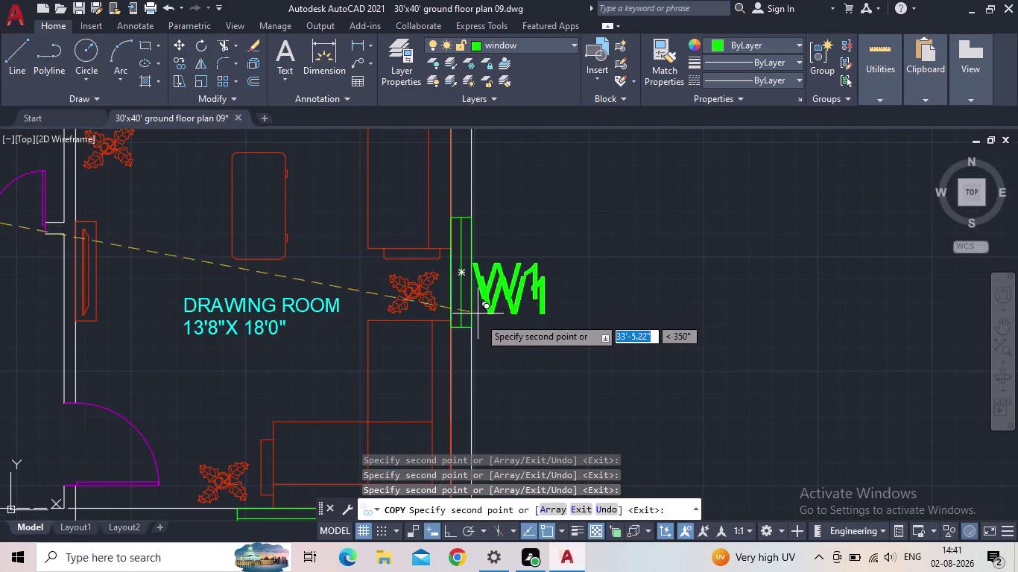
scroll(down, 3)
middle_drag(493, 338, 567, 198)
scroll(up, 3)
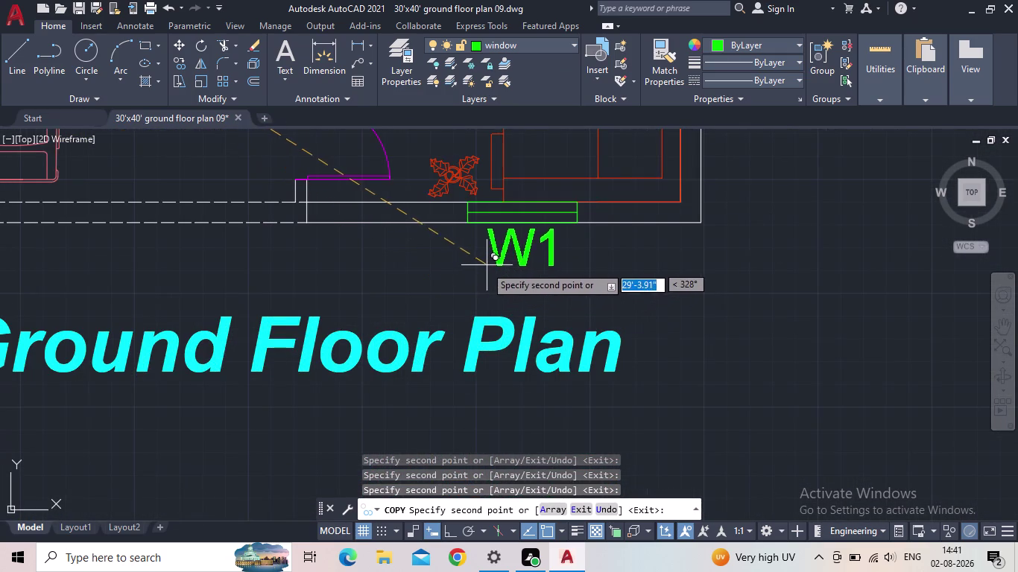
click(483, 267)
Place W1 copies beside the left and right bedroom windows.
scroll(down, 3)
middle_drag(642, 273, 720, 338)
scroll(down, 3)
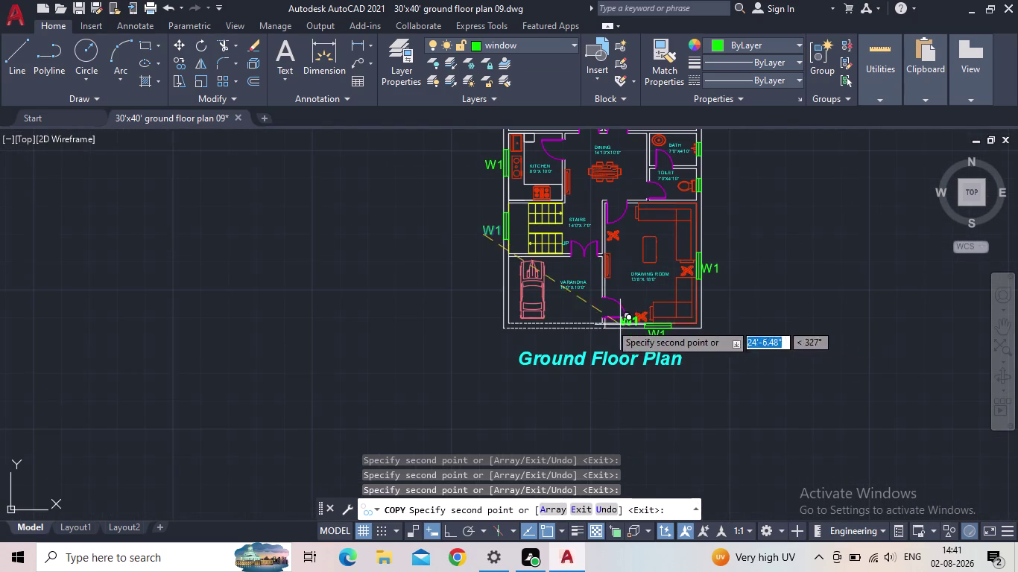
middle_drag(456, 309, 401, 357)
middle_drag(385, 297, 385, 367)
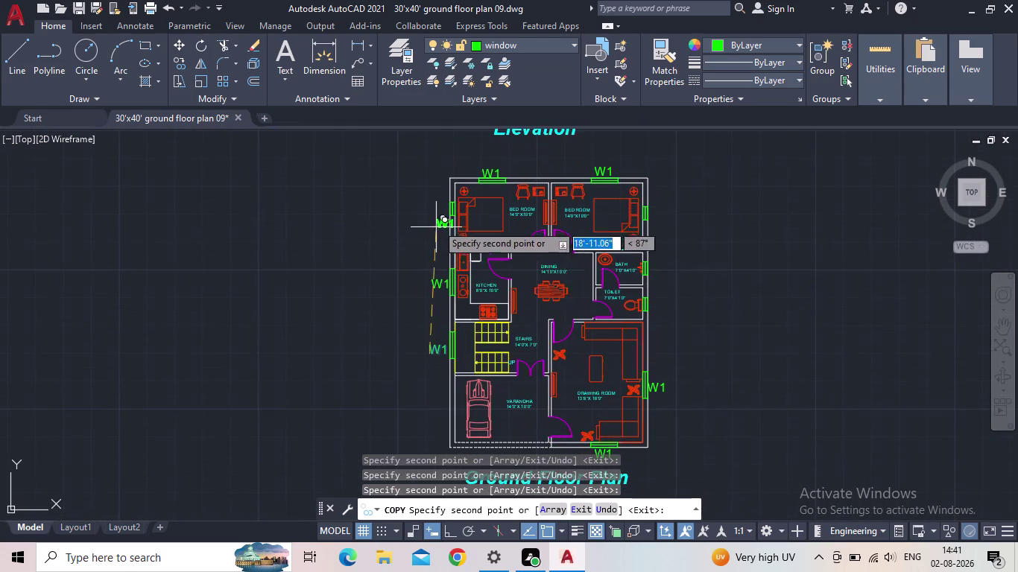
scroll(up, 3)
scroll(up, 3)
click(413, 224)
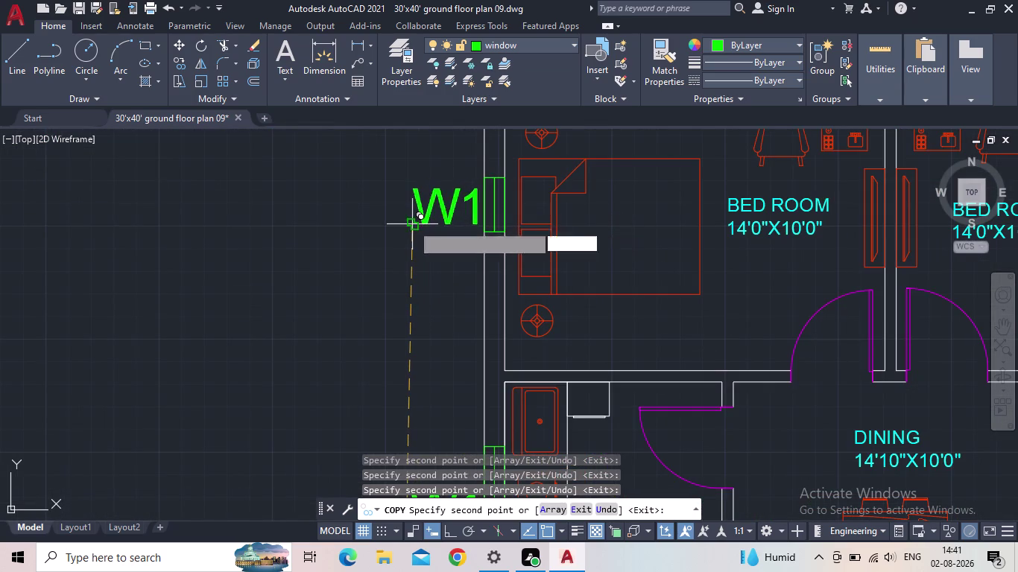
scroll(down, 3)
middle_drag(418, 280, 228, 357)
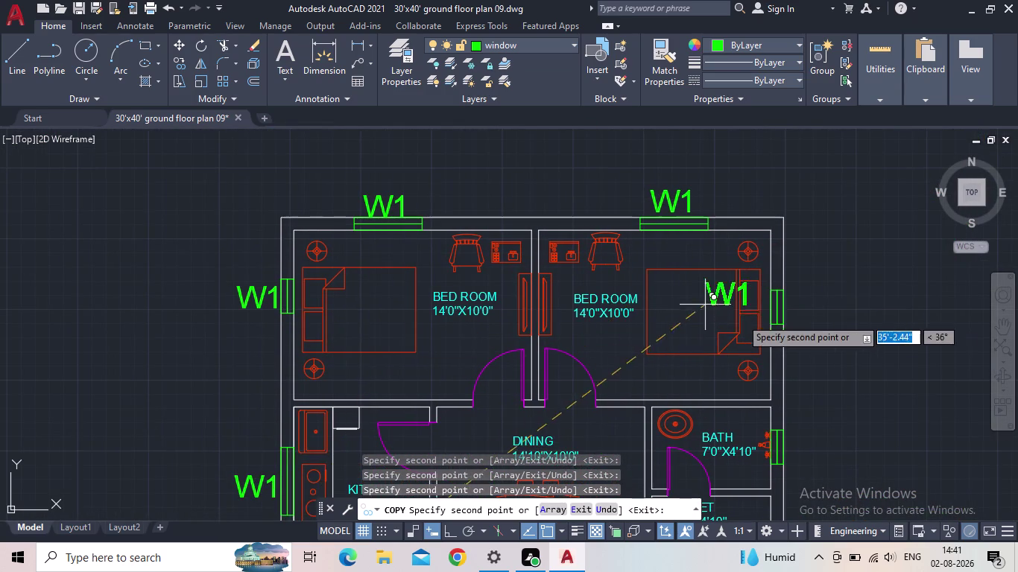
scroll(up, 3)
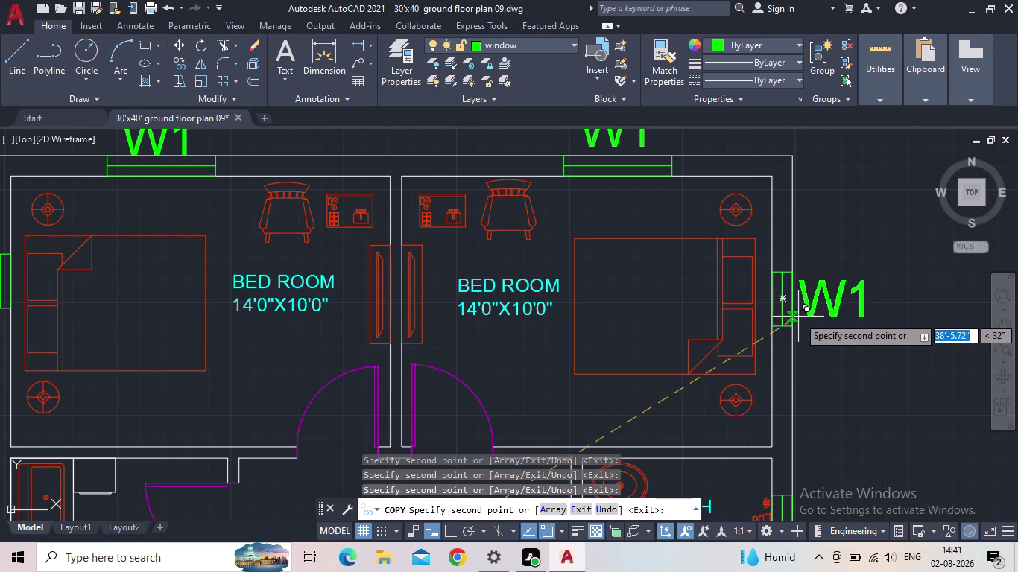
click(798, 317)
Place W1 copies beside the bath and toilet windows, then end the copy.
middle_drag(814, 366, 687, 303)
scroll(down, 3)
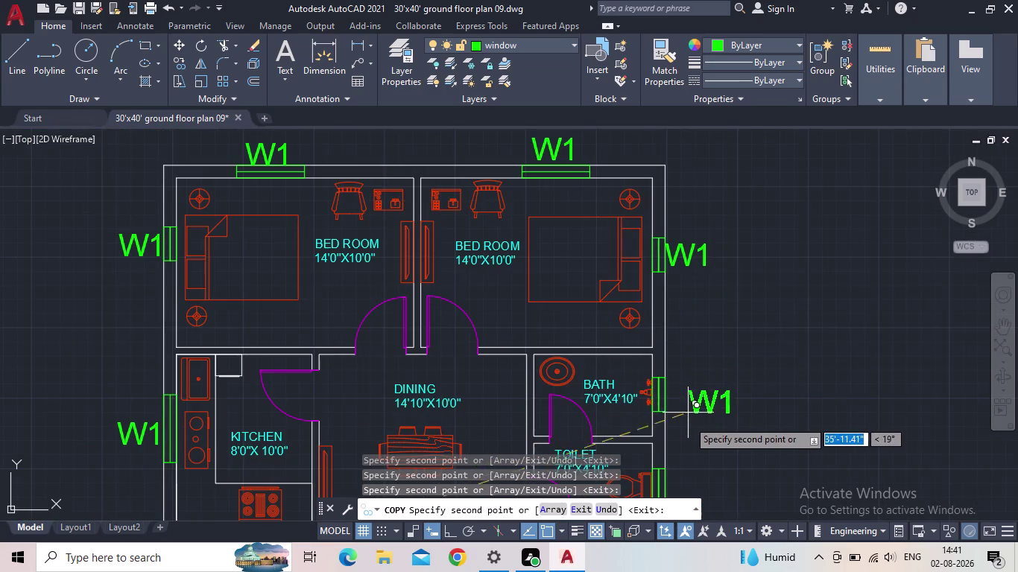
scroll(up, 3)
middle_drag(684, 424, 677, 341)
click(656, 314)
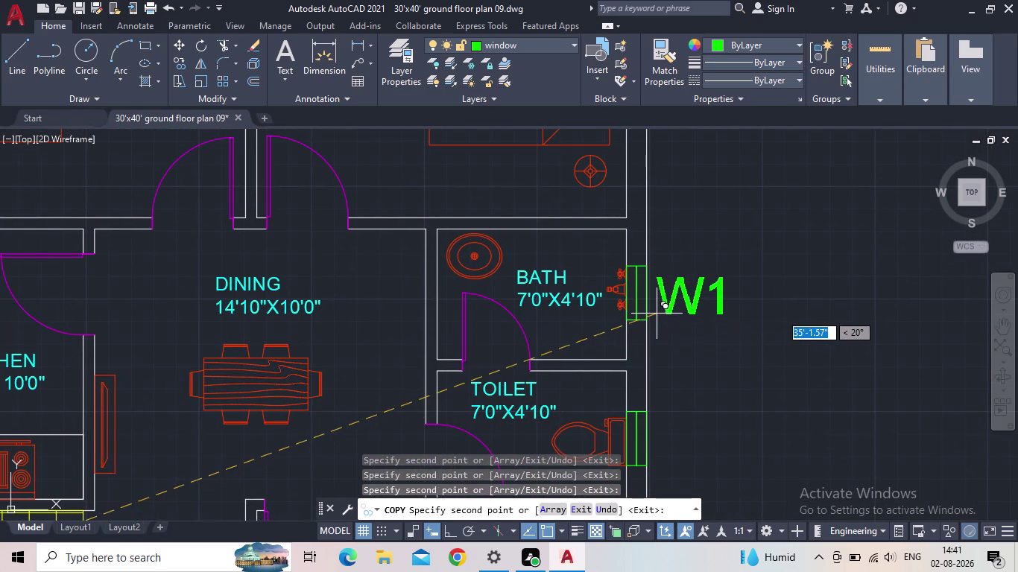
middle_drag(672, 393, 621, 301)
click(610, 362)
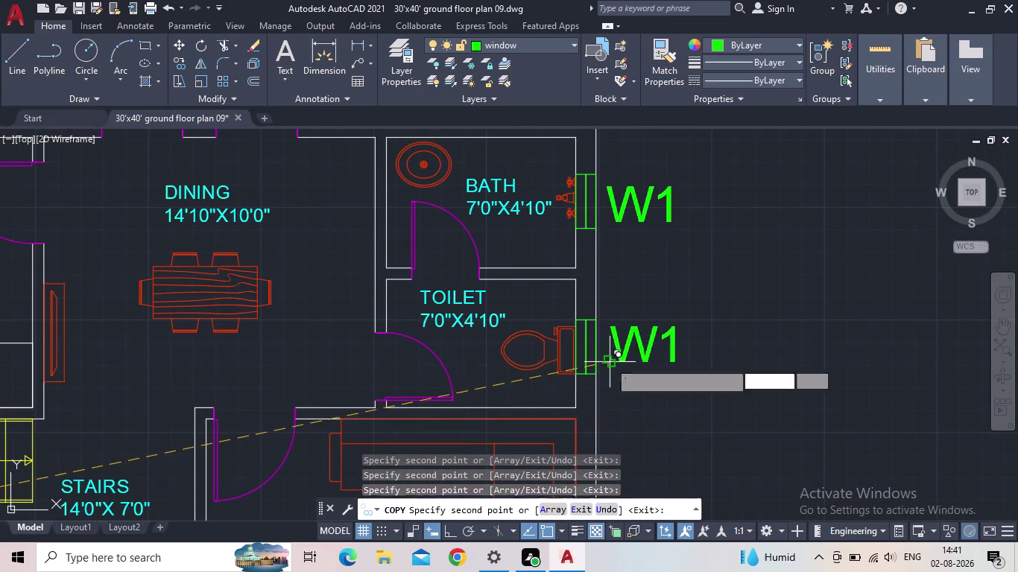
scroll(down, 3)
middle_drag(645, 384, 644, 230)
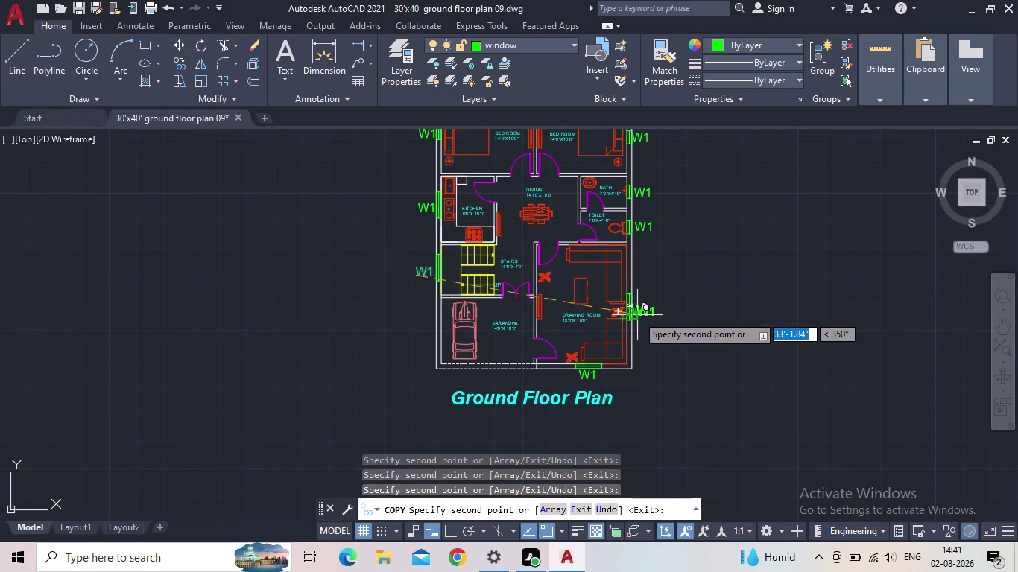
key(Escape)
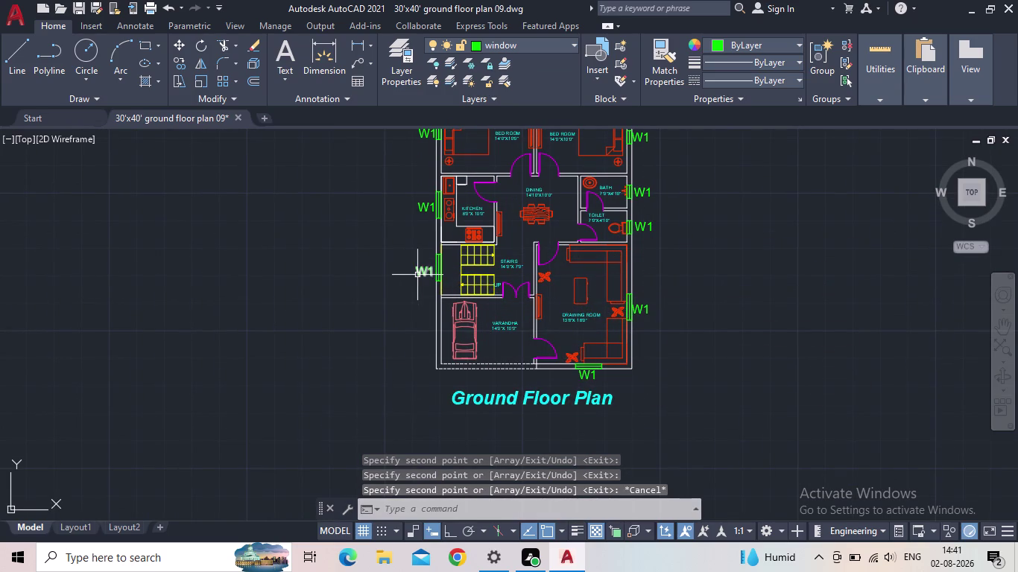
Change the left bedroom window tag from W1 to V1.
middle_drag(395, 232, 410, 328)
scroll(up, 3)
middle_drag(399, 238, 399, 240)
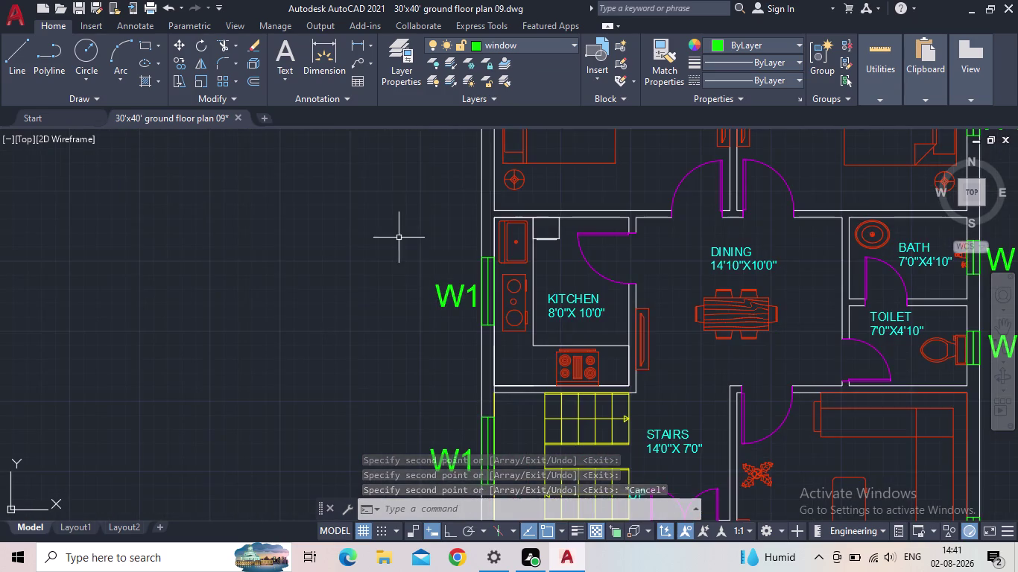
middle_drag(399, 240, 397, 433)
double_click(454, 311)
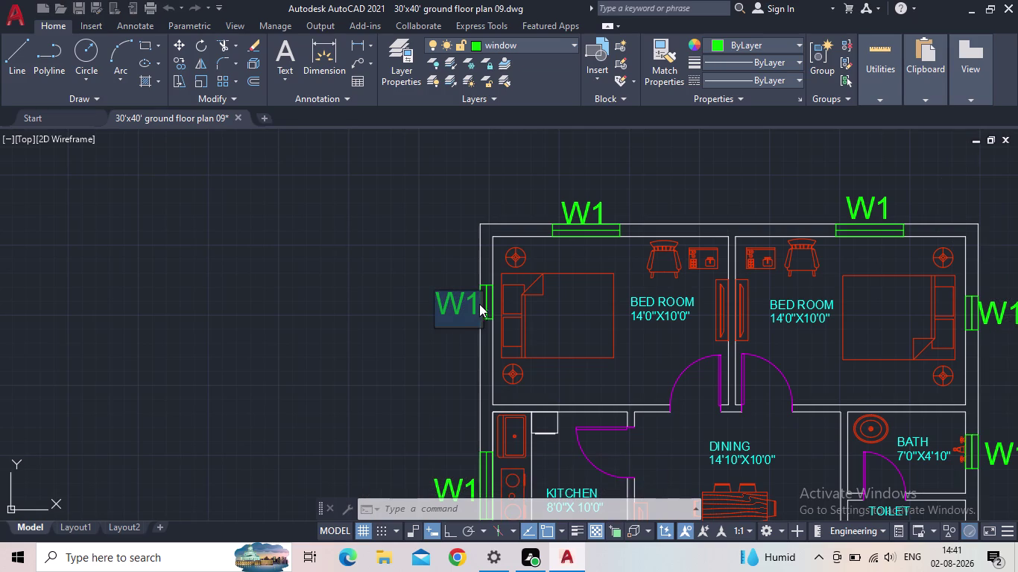
click(467, 304)
key(BackSpace)
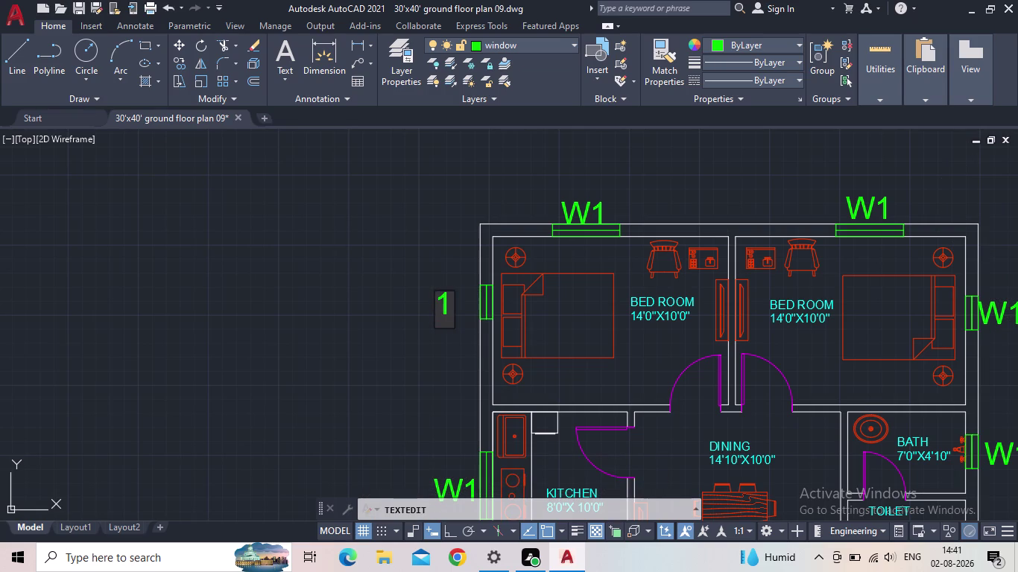
key(v)
key(BackSpace)
key(v)
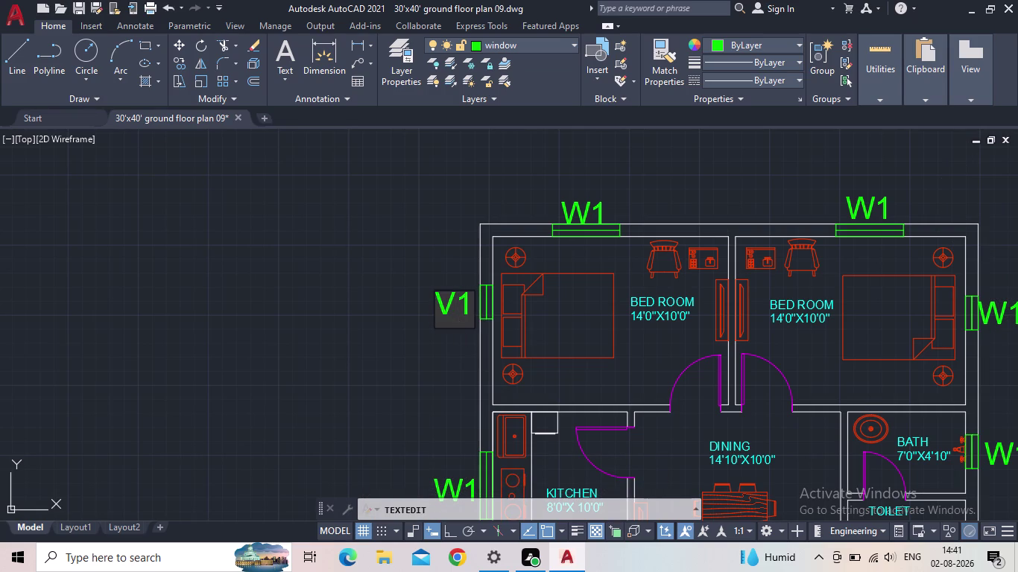
click(467, 303)
key(Return)
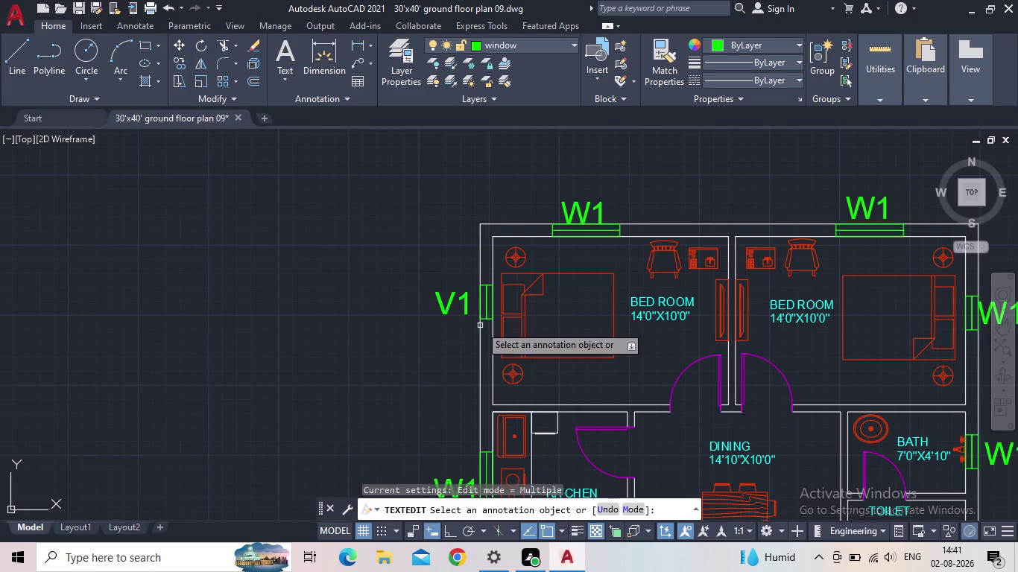
Change the right bedroom window tag from W1 to V1.
scroll(down, 3)
middle_drag(439, 329, 325, 339)
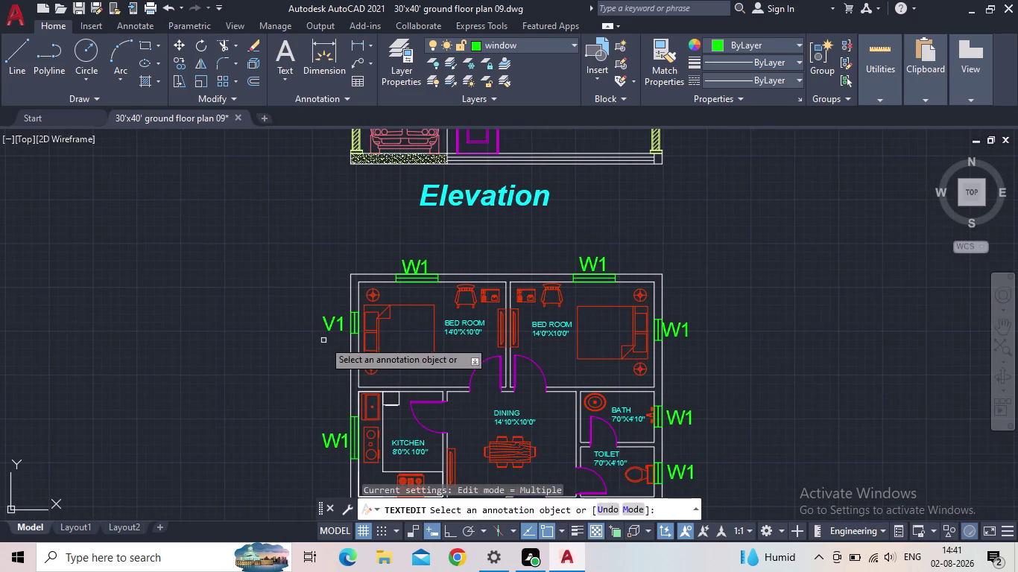
middle_drag(705, 359, 647, 336)
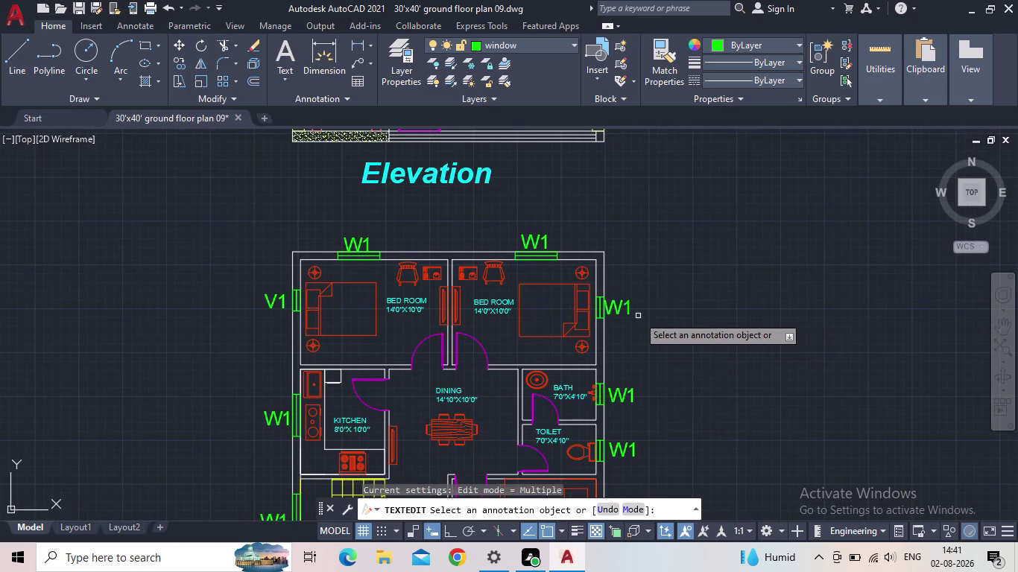
key(Escape)
double_click(627, 308)
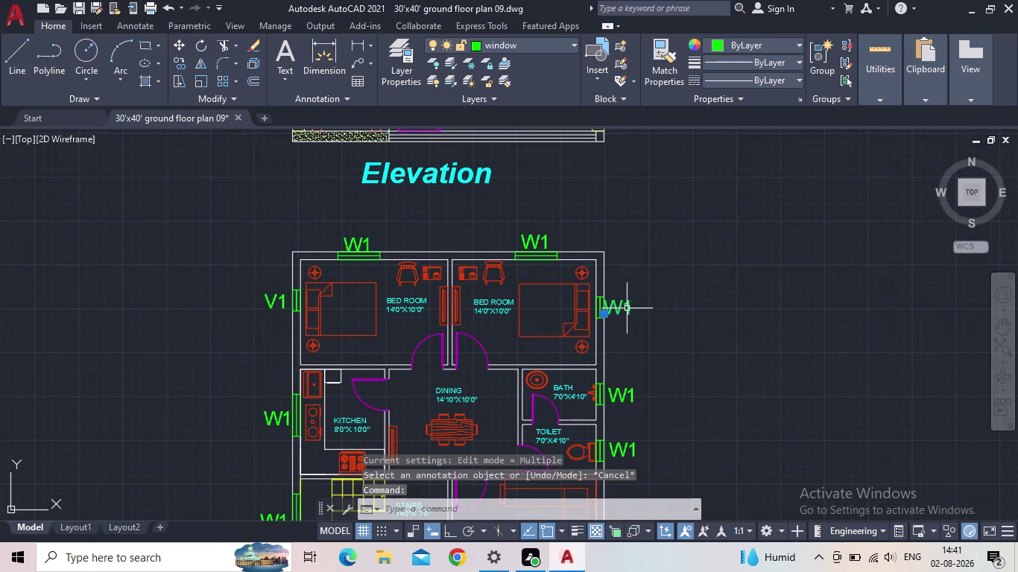
key(v)
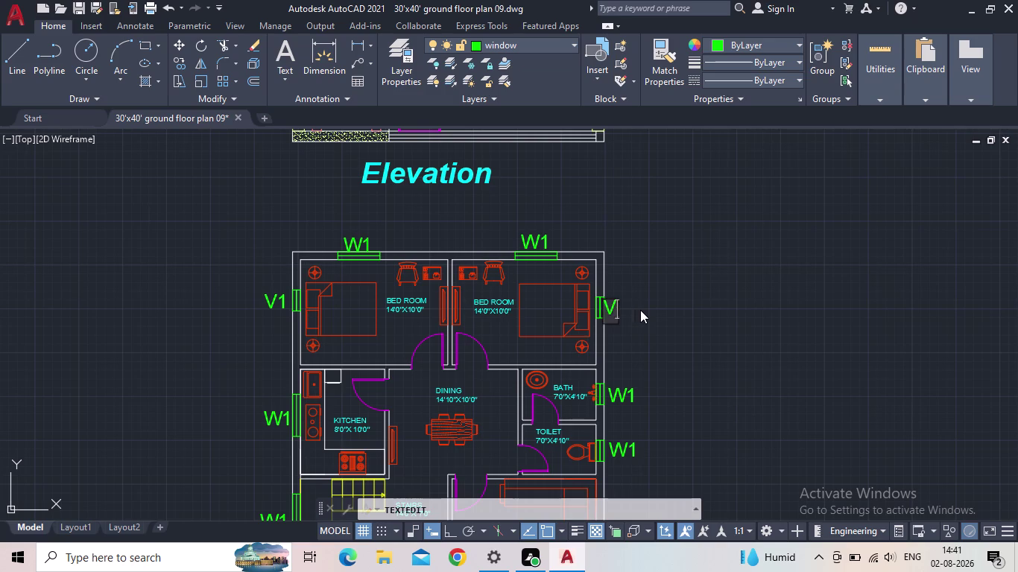
key(1)
key(Return)
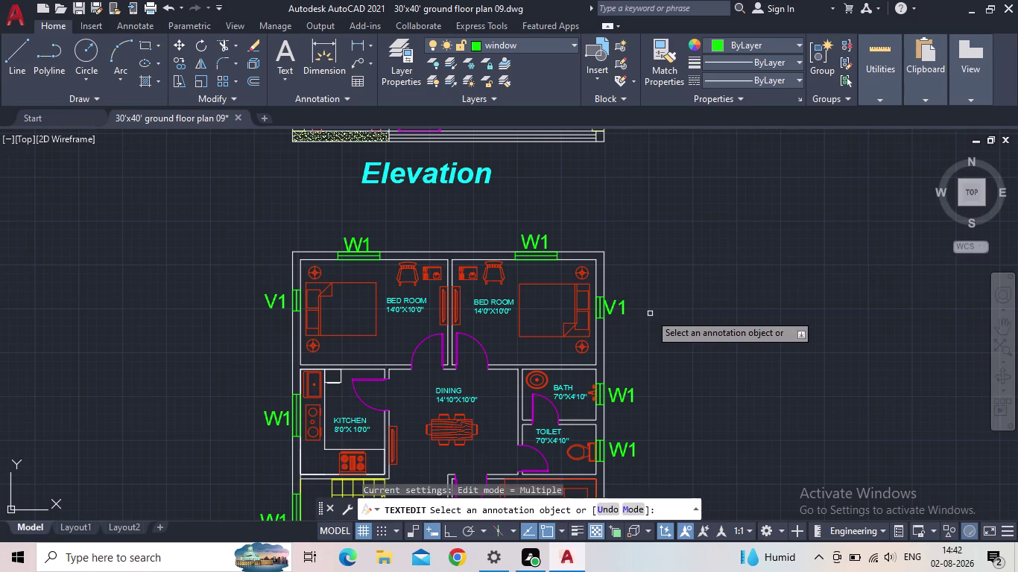
Select the bedroom V1 tag's grip, then cancel without moving it.
scroll(up, 3)
scroll(down, 3)
middle_drag(629, 308, 633, 234)
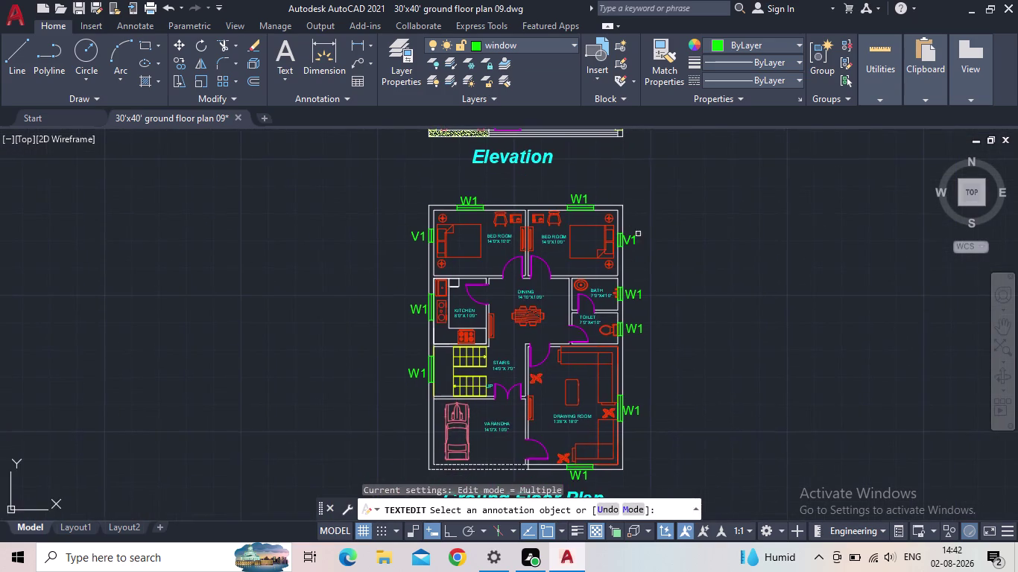
scroll(up, 3)
key(Escape)
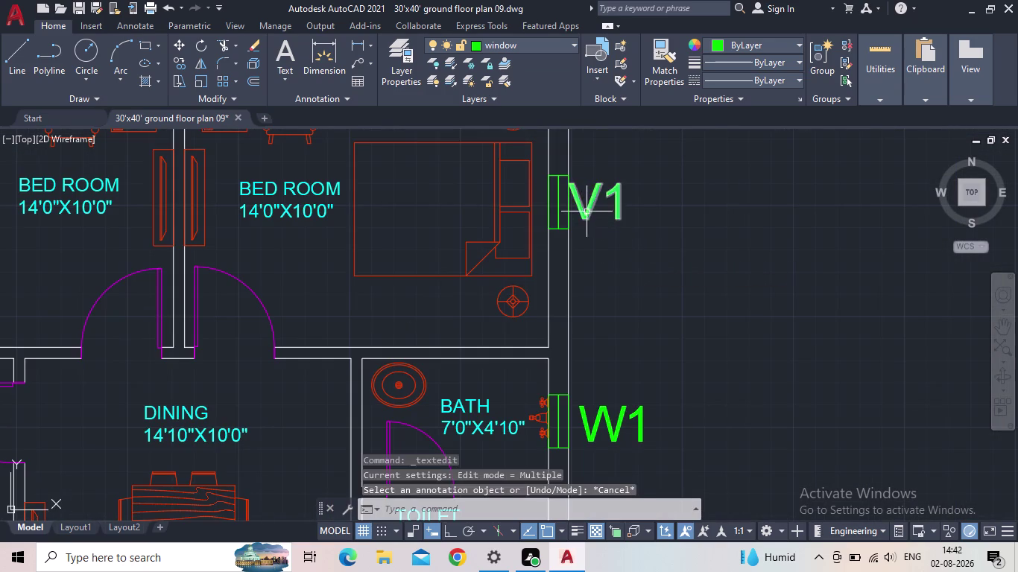
click(587, 211)
click(570, 222)
click(578, 222)
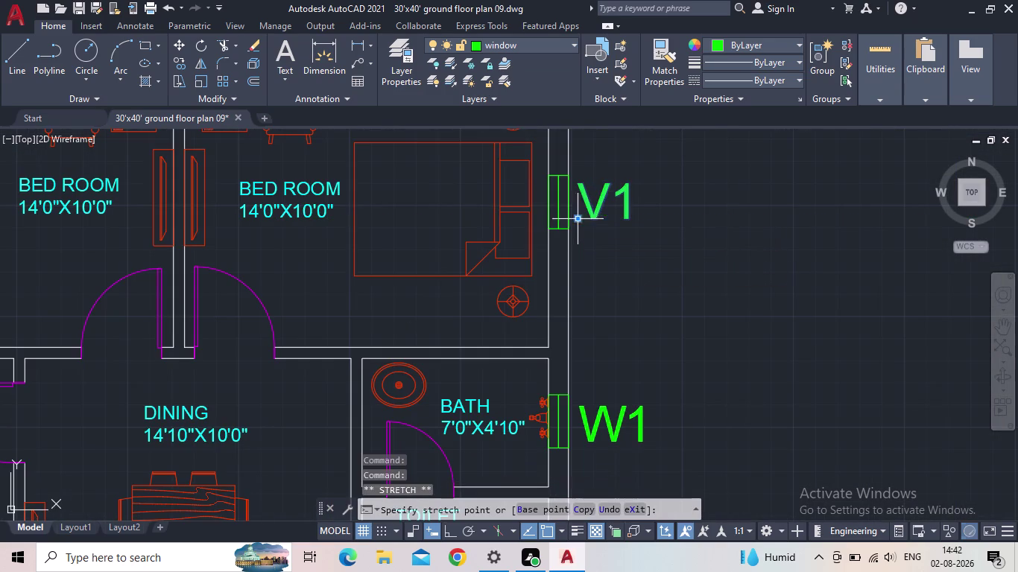
key(Escape)
Change the bath window tag to read V1.
scroll(down, 3)
middle_click(627, 252)
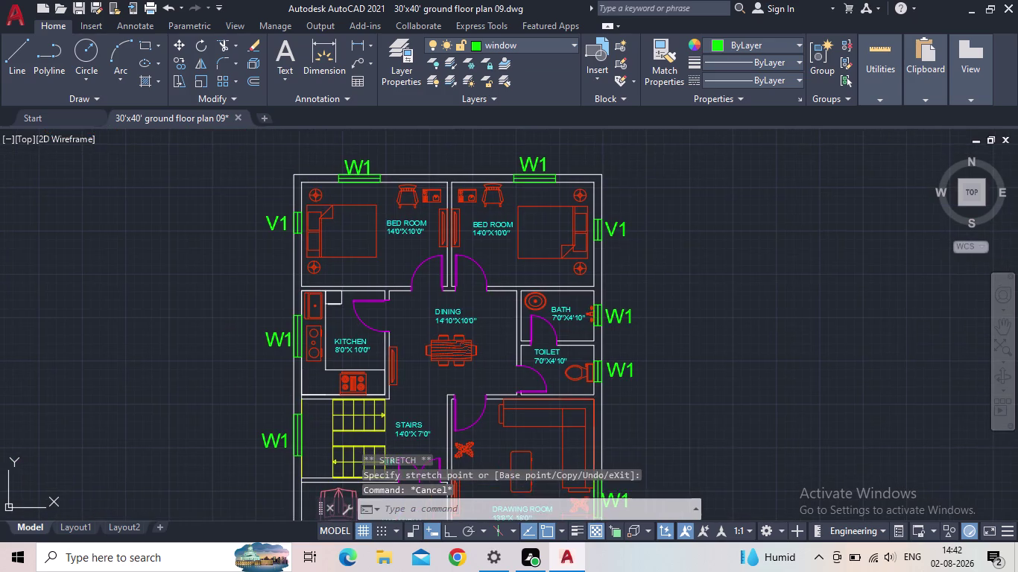
middle_drag(625, 289, 628, 252)
scroll(up, 3)
scroll(up, 3)
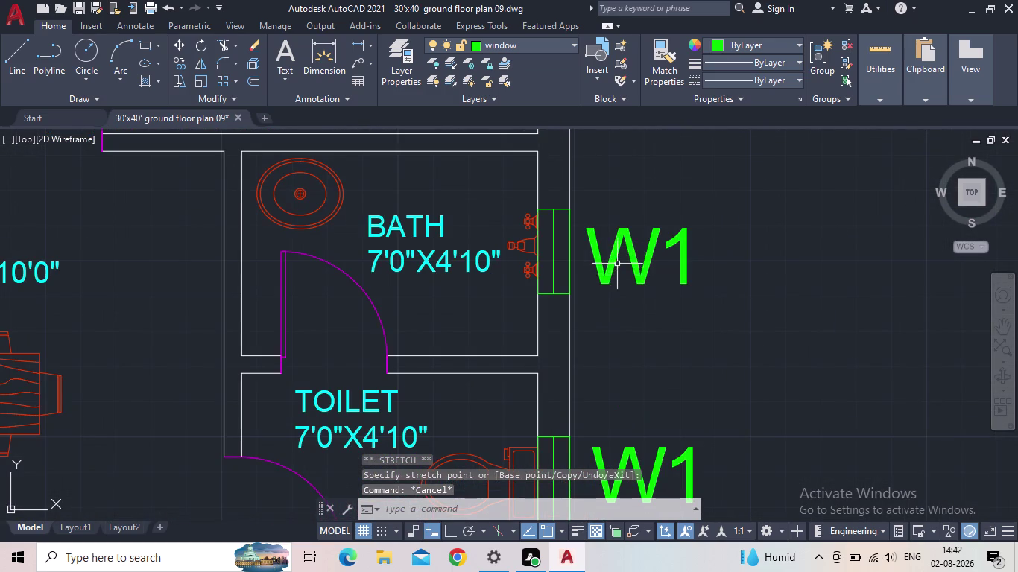
double_click(612, 255)
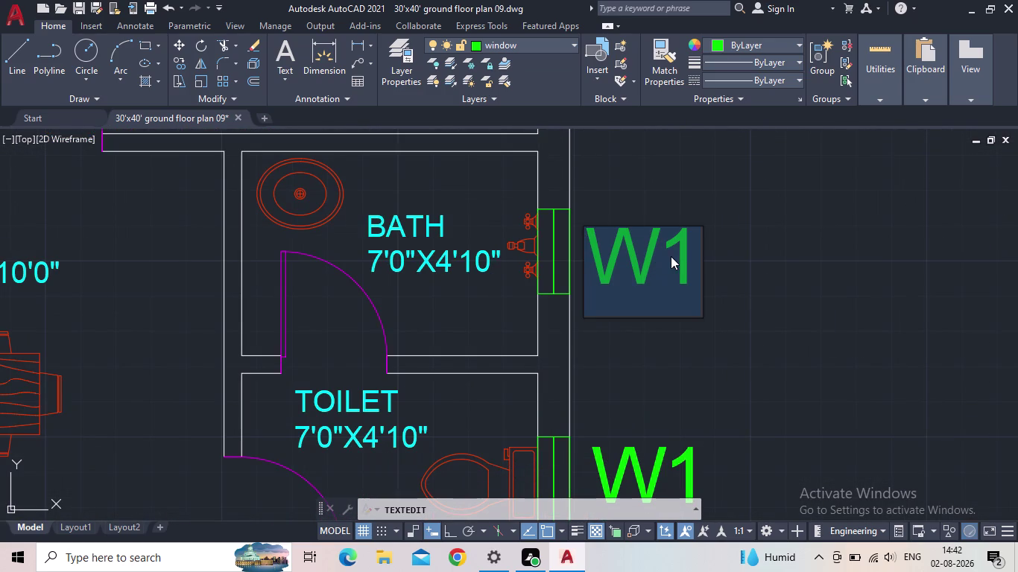
key(v)
key(1)
key(Return)
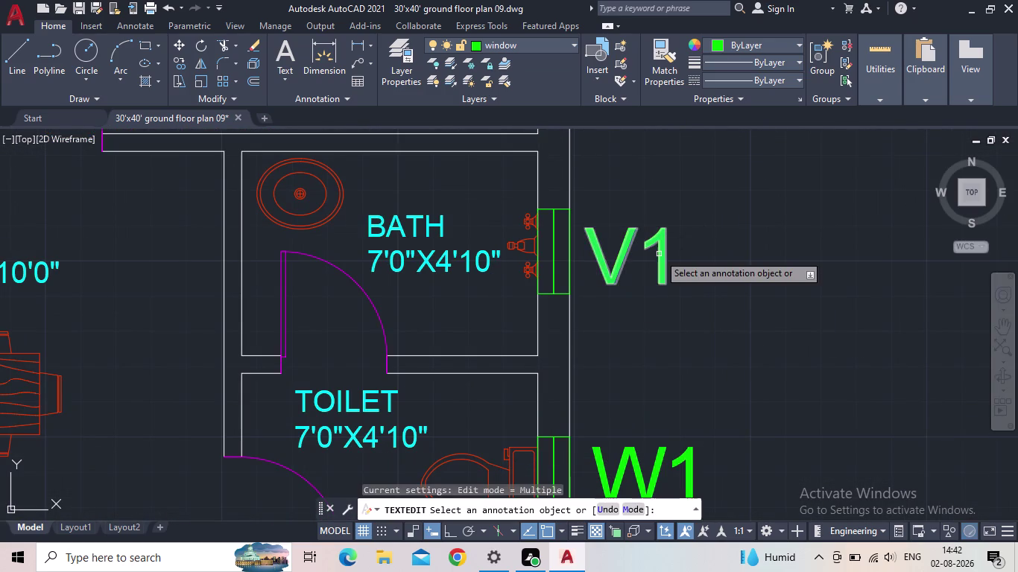
Change the toilet window tag to read V1.
scroll(down, 3)
middle_drag(649, 298, 651, 236)
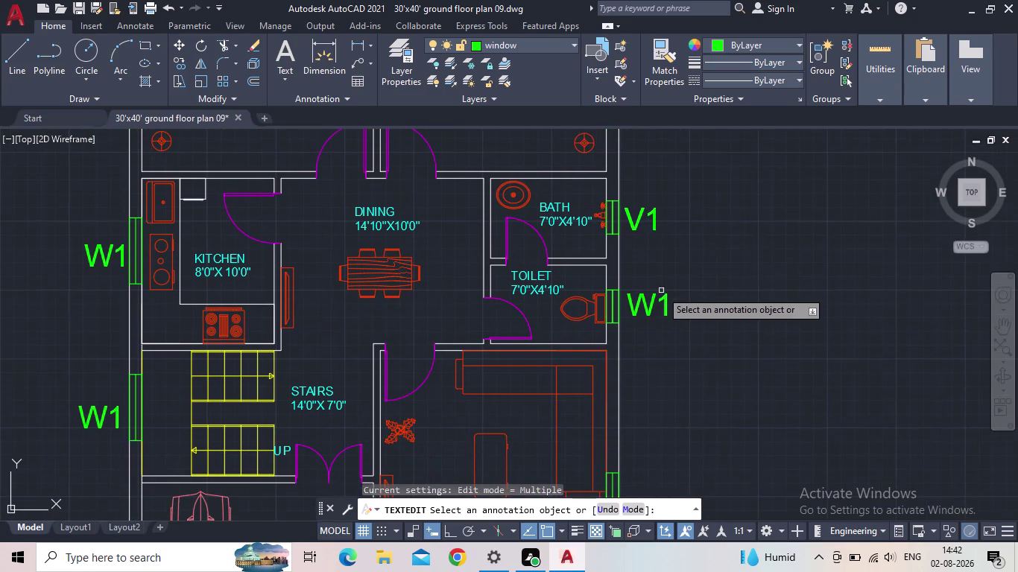
scroll(up, 3)
key(Escape)
double_click(640, 303)
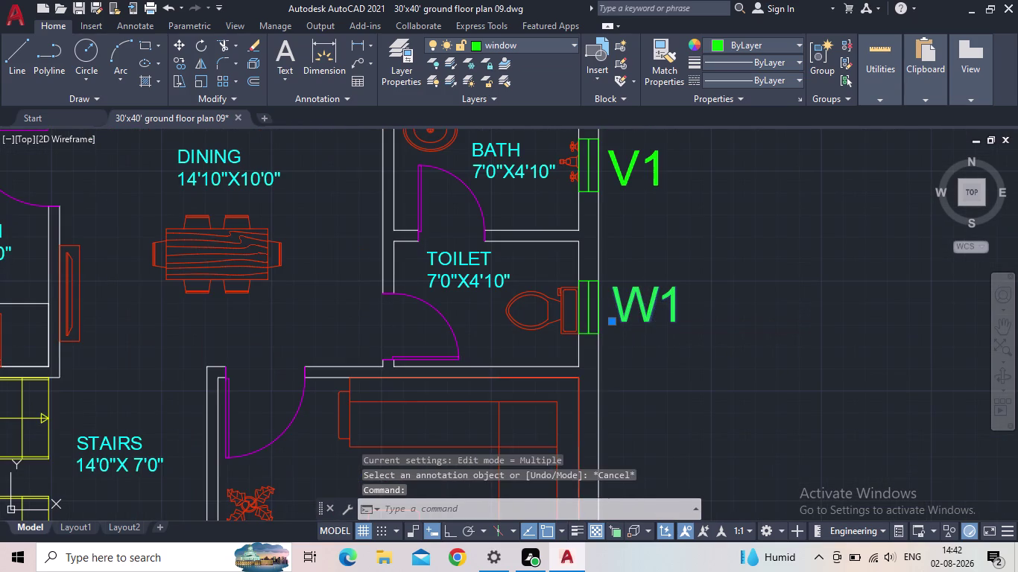
key(v)
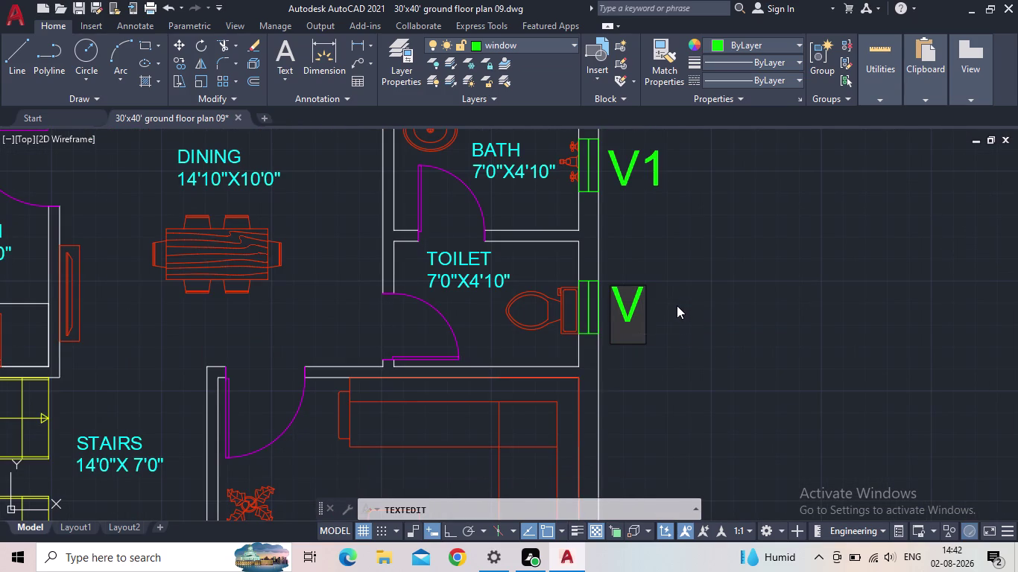
key(1)
key(Return)
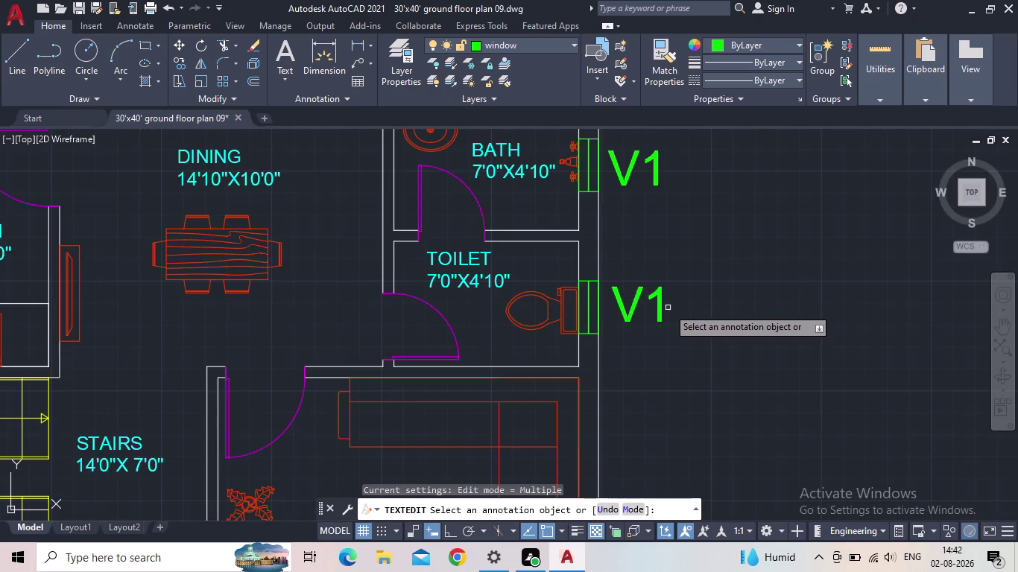
Zoom out to the whole plan and select the drawing room W1 tag.
scroll(down, 3)
middle_drag(670, 311, 653, 235)
scroll(down, 3)
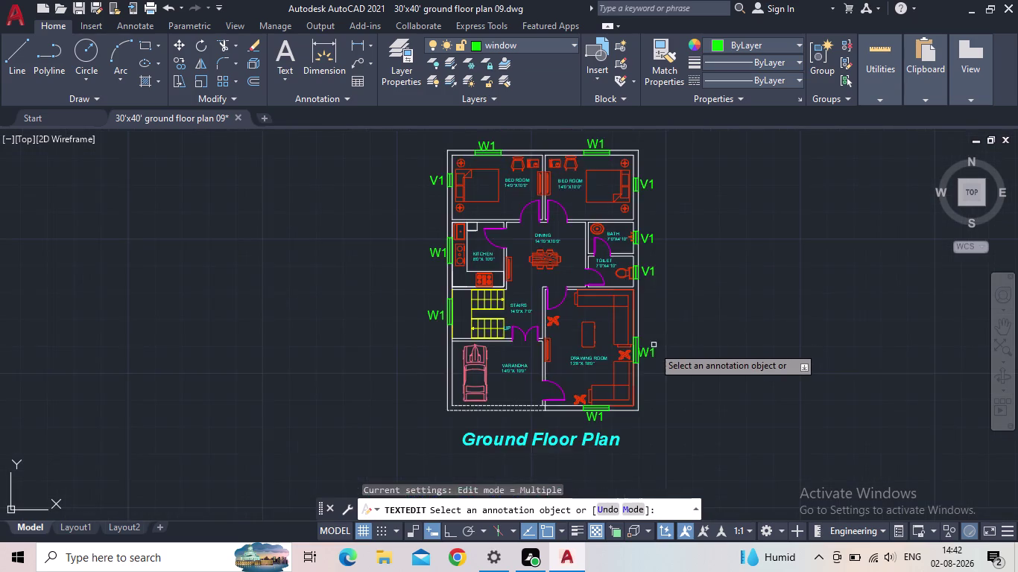
scroll(up, 3)
key(Escape)
click(643, 360)
scroll(up, 3)
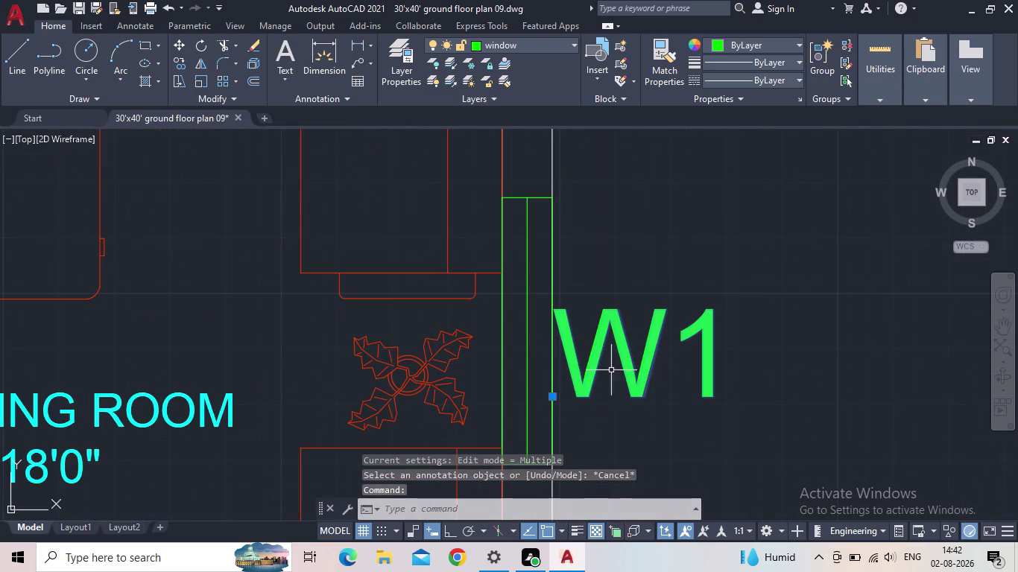
click(557, 401)
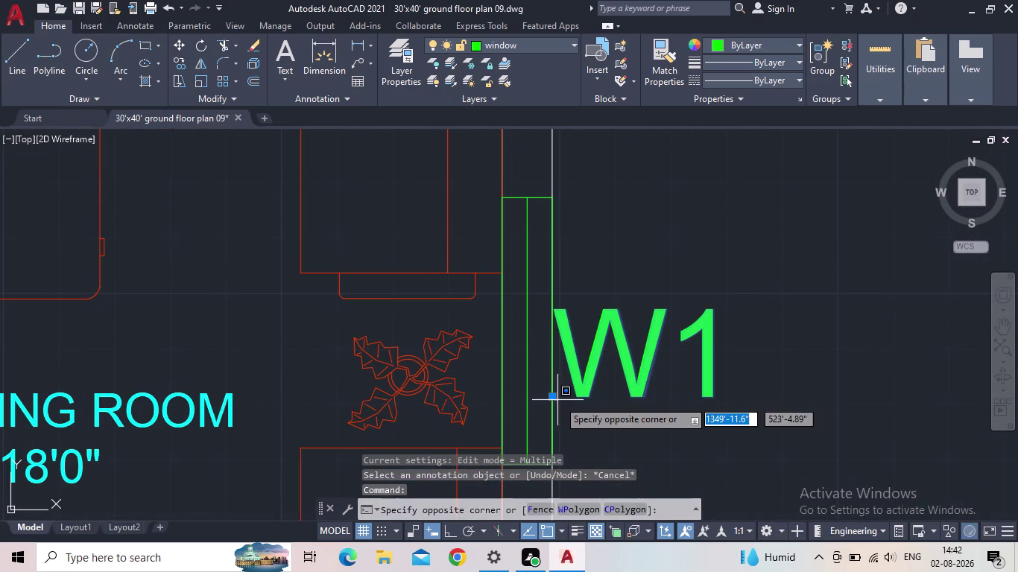
Move the drawing room W1 tag to sit beside its window.
click(564, 398)
click(553, 397)
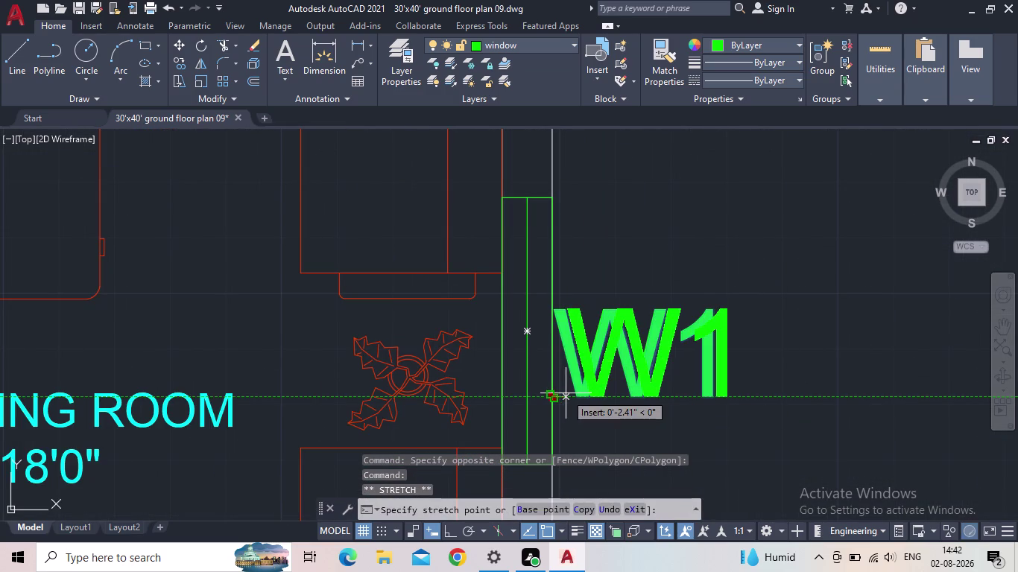
click(570, 393)
scroll(down, 3)
key(Escape)
Select the left bedroom's W1 tag and nudge it toward its window.
scroll(down, 3)
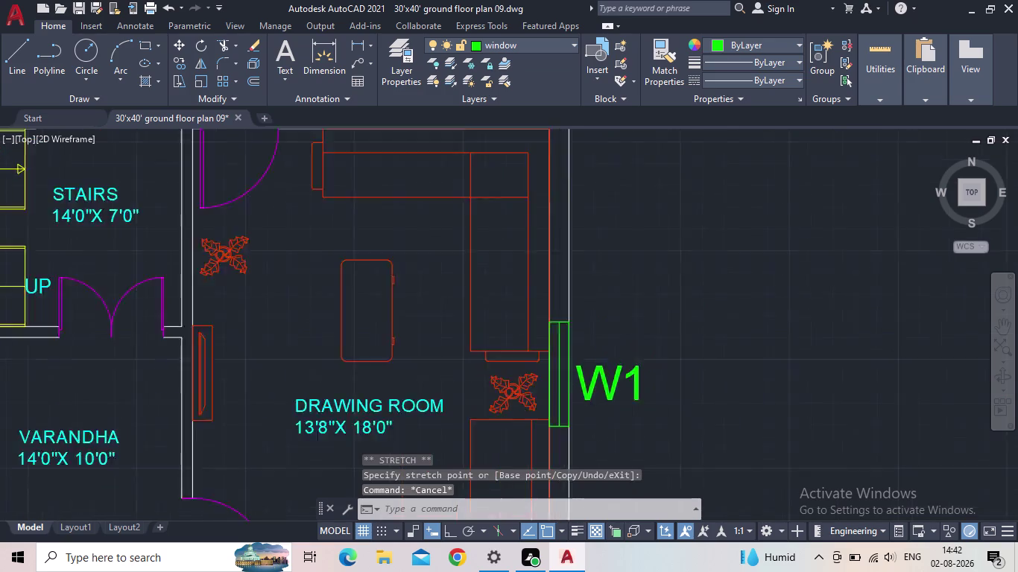
middle_drag(628, 257, 668, 96)
scroll(down, 3)
middle_drag(619, 380, 747, 365)
middle_drag(386, 270, 354, 438)
scroll(down, 3)
middle_drag(188, 283, 177, 336)
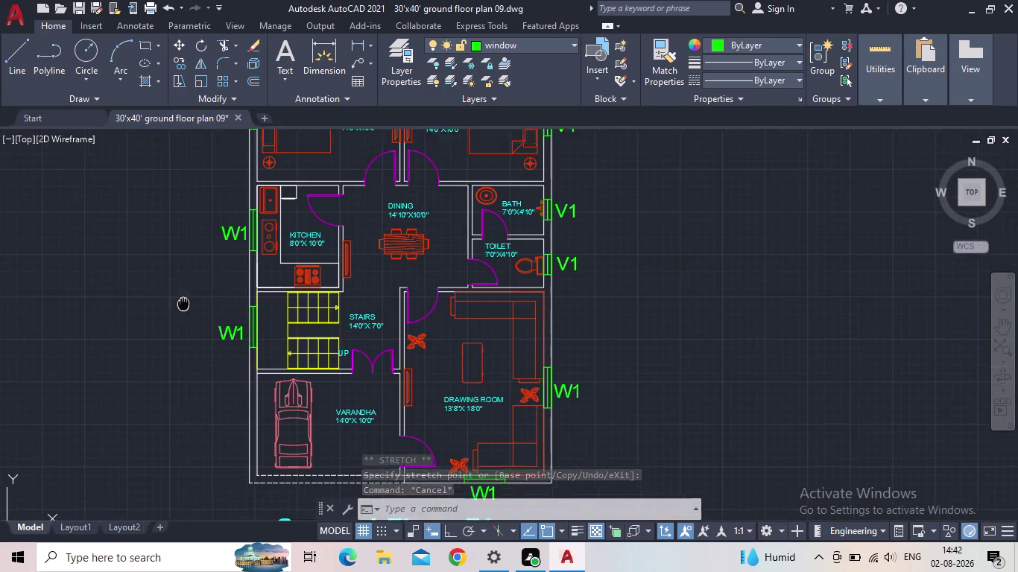
middle_drag(177, 336, 161, 411)
middle_drag(190, 251, 199, 347)
scroll(down, 3)
scroll(up, 3)
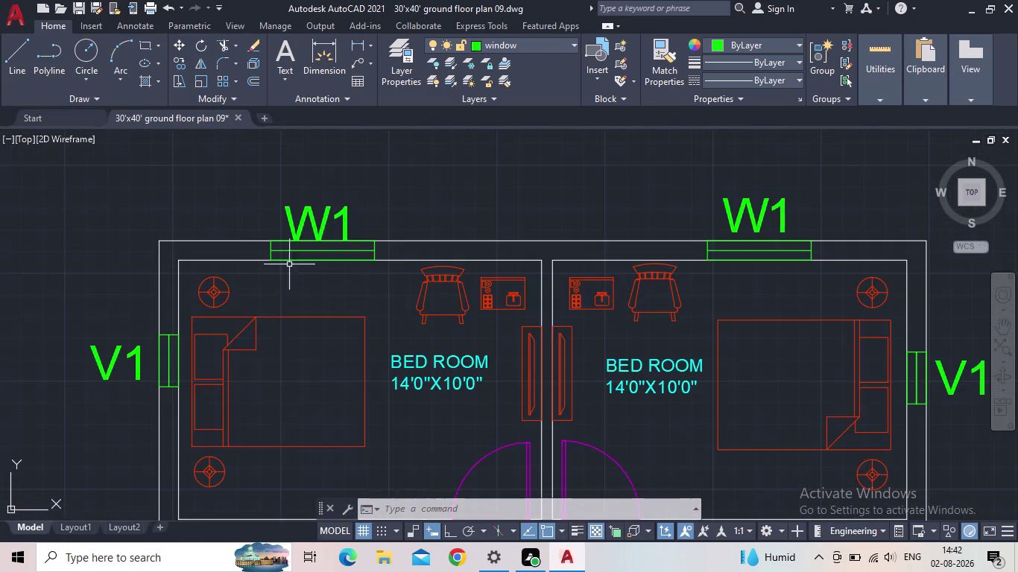
scroll(up, 3)
click(297, 225)
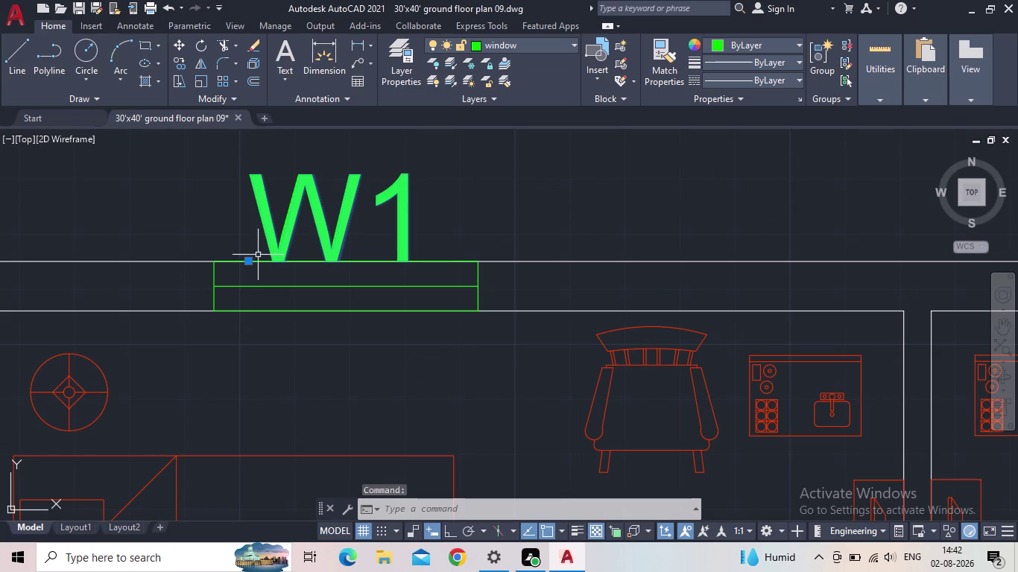
click(248, 265)
click(247, 247)
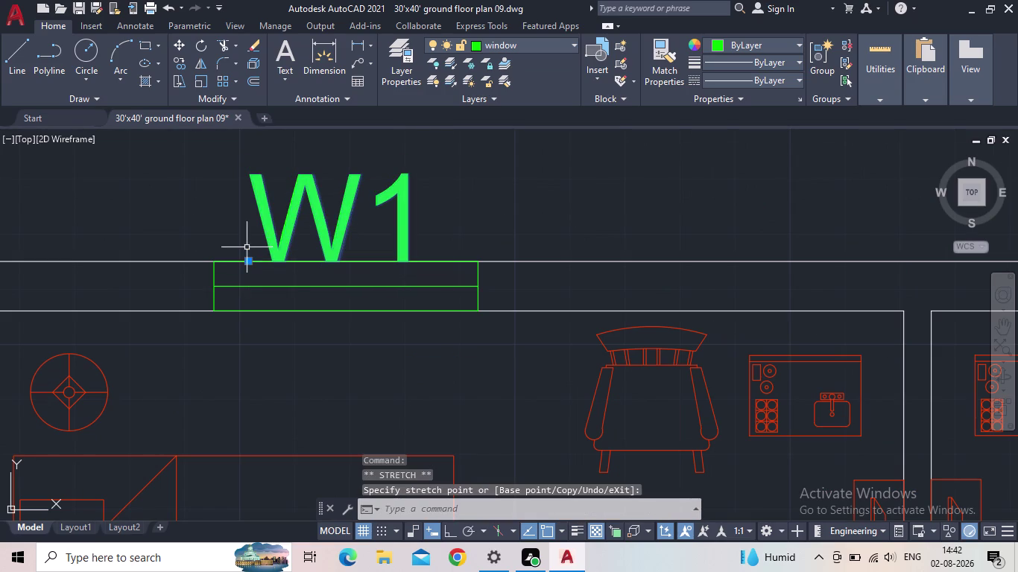
click(250, 262)
click(249, 245)
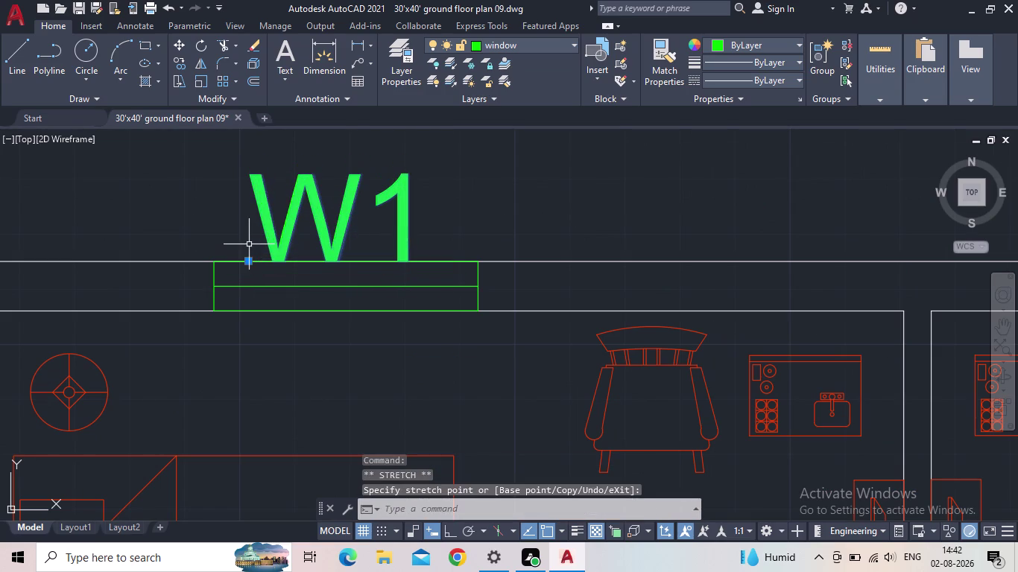
drag(249, 259, 247, 244)
click(247, 233)
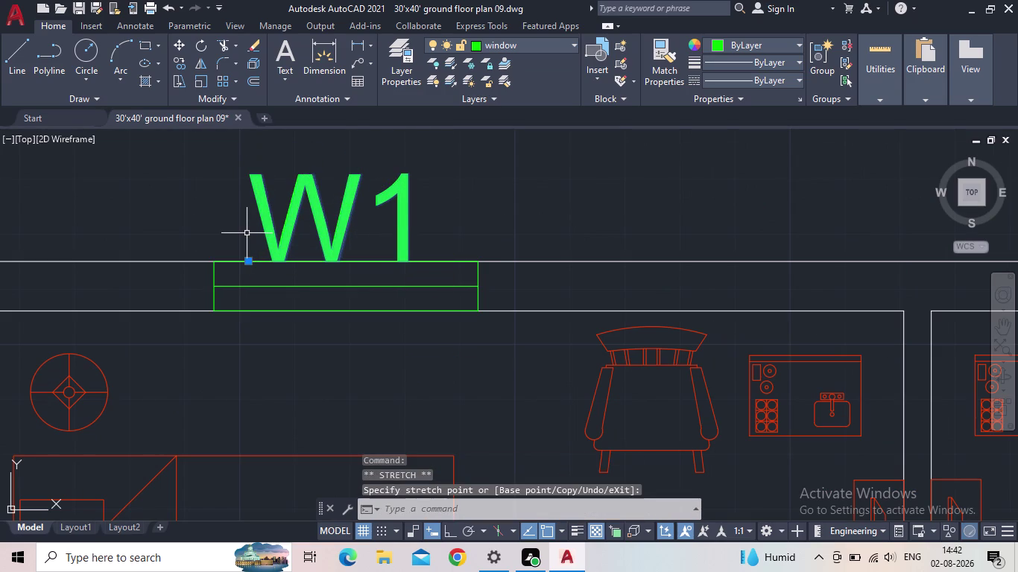
Place the left bedroom W1 tag just above the window line.
scroll(up, 3)
middle_drag(237, 269, 245, 342)
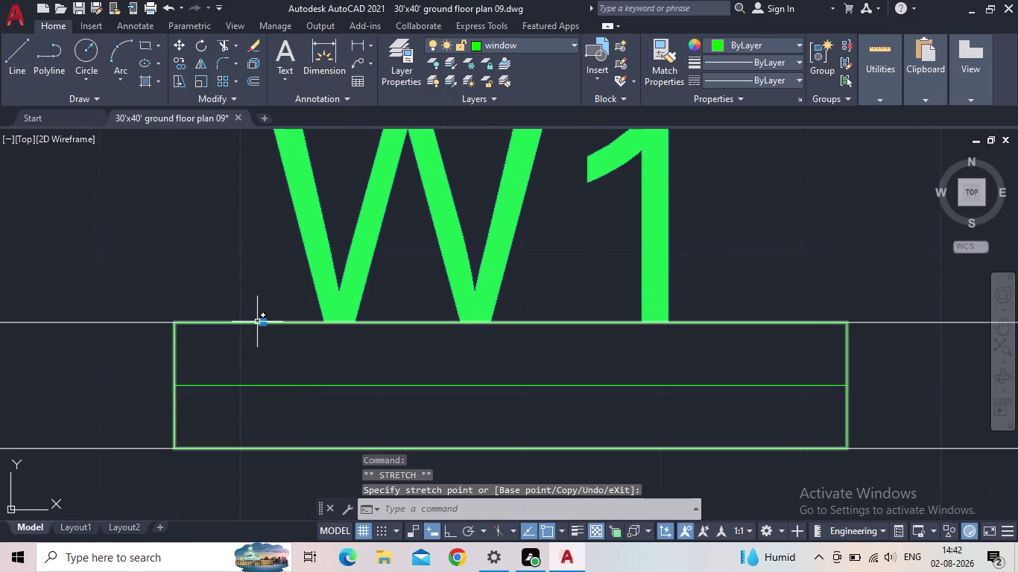
drag(262, 322, 258, 266)
click(258, 266)
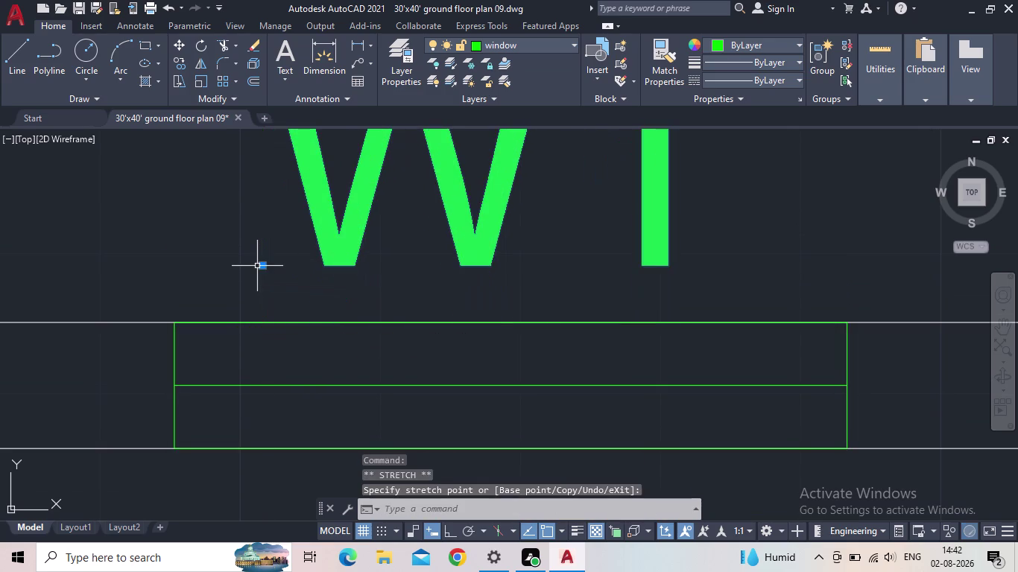
scroll(down, 3)
scroll(up, 3)
middle_drag(542, 275, 534, 274)
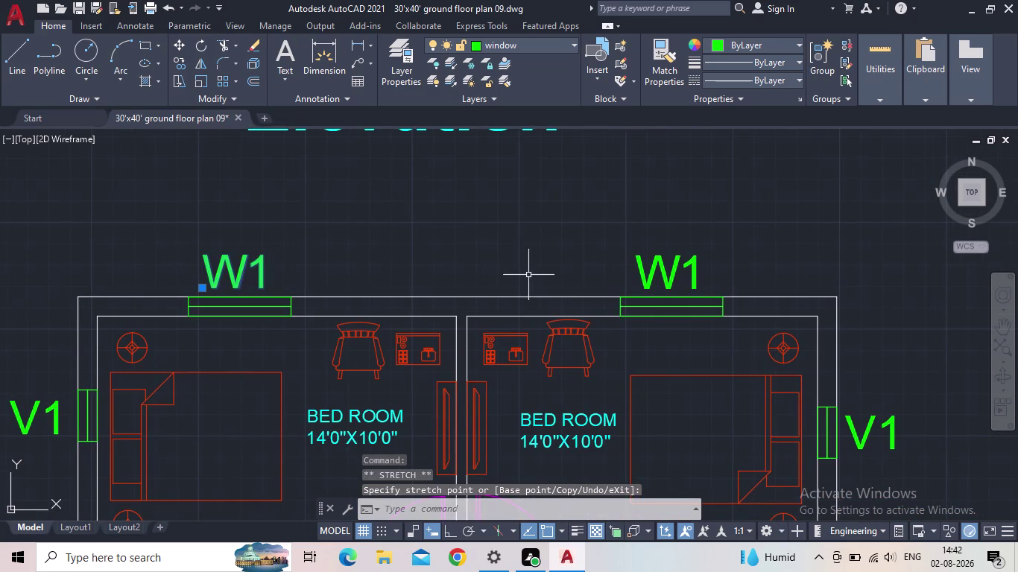
key(Escape)
Recentre the whole floor plan and bring up the list of 11 layers.
scroll(down, 3)
middle_drag(507, 286, 506, 236)
scroll(down, 3)
middle_drag(496, 331, 501, 249)
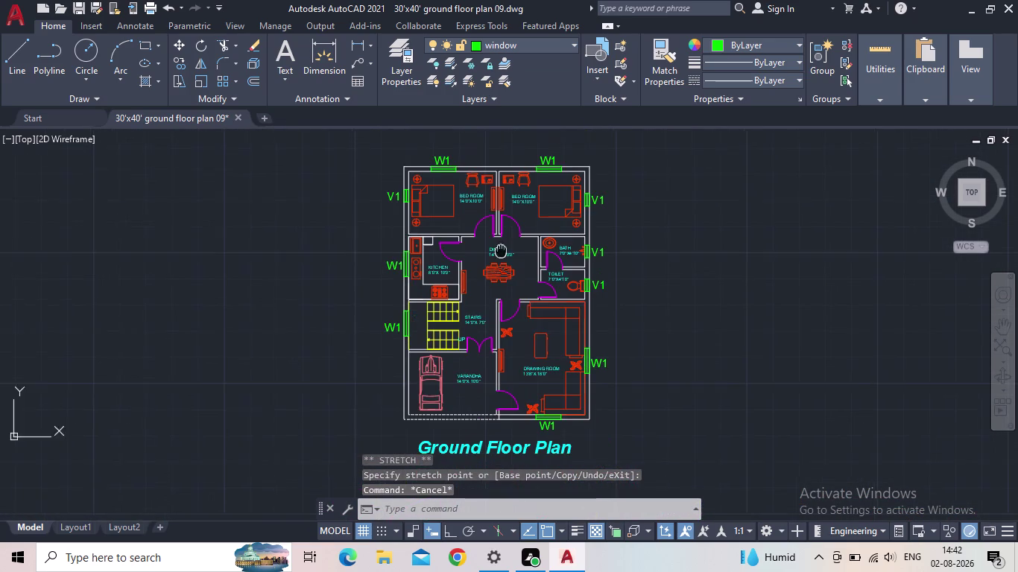
middle_drag(501, 249, 504, 246)
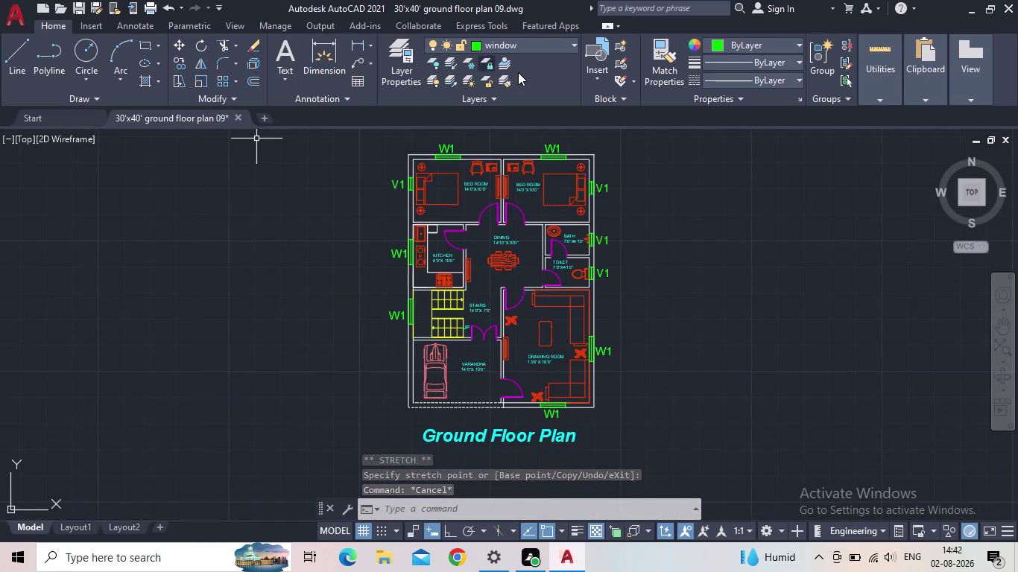
click(397, 81)
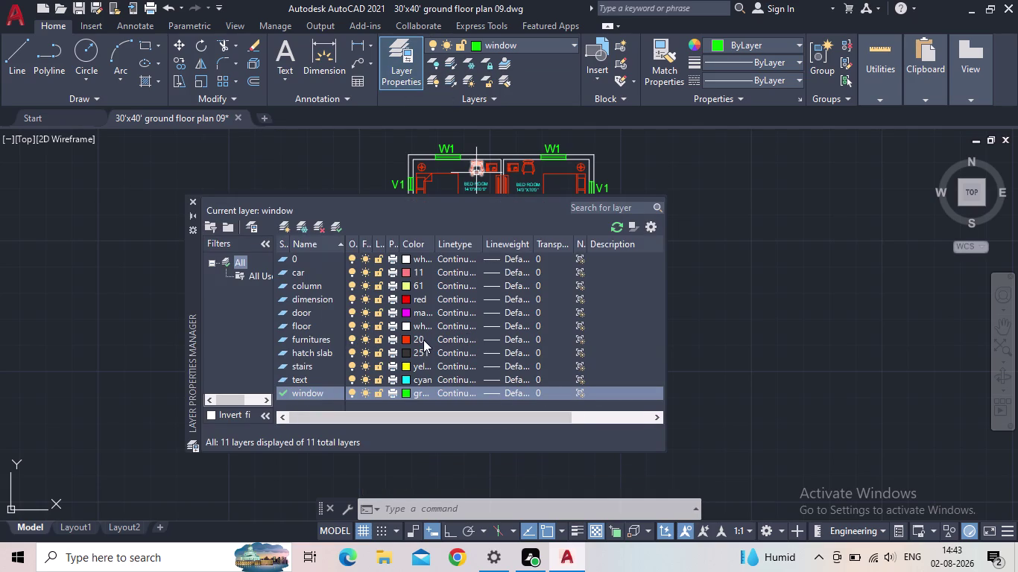
Make 'dimension' the current layer and close the Layer Properties Manager.
scroll(down, 3)
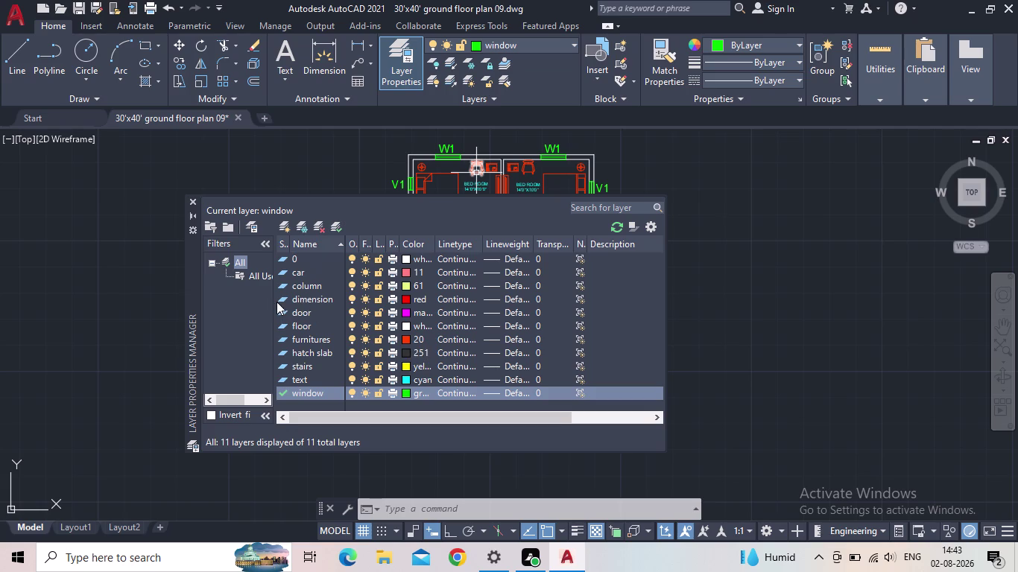
double_click(281, 299)
click(192, 199)
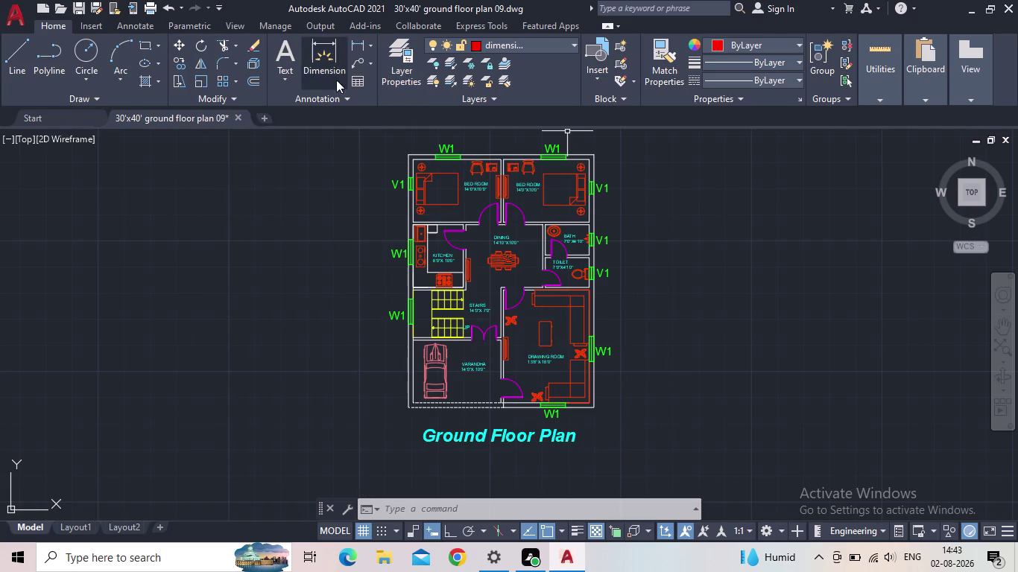
click(360, 44)
middle_drag(370, 322, 322, 225)
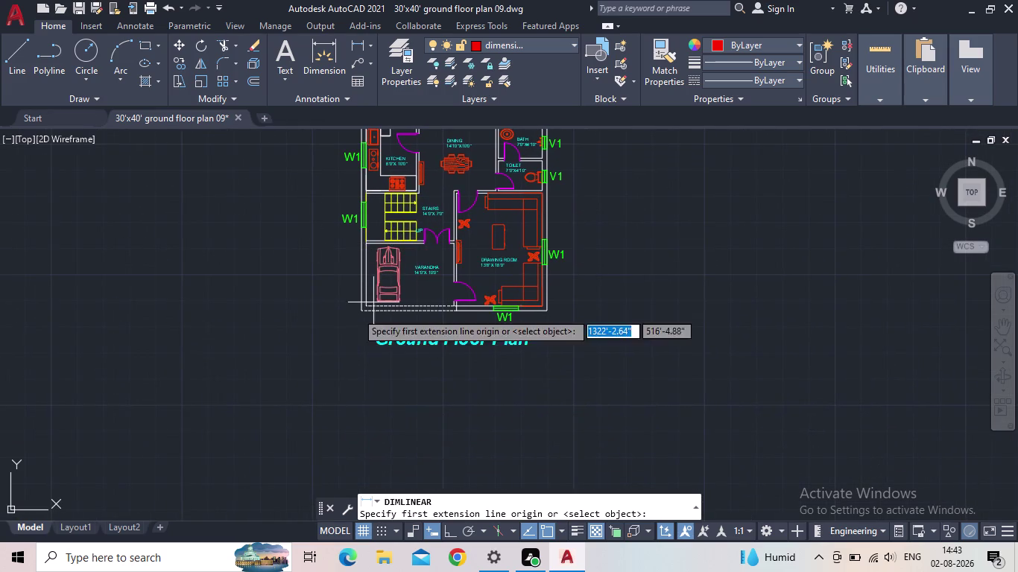
scroll(up, 3)
scroll(up, 3)
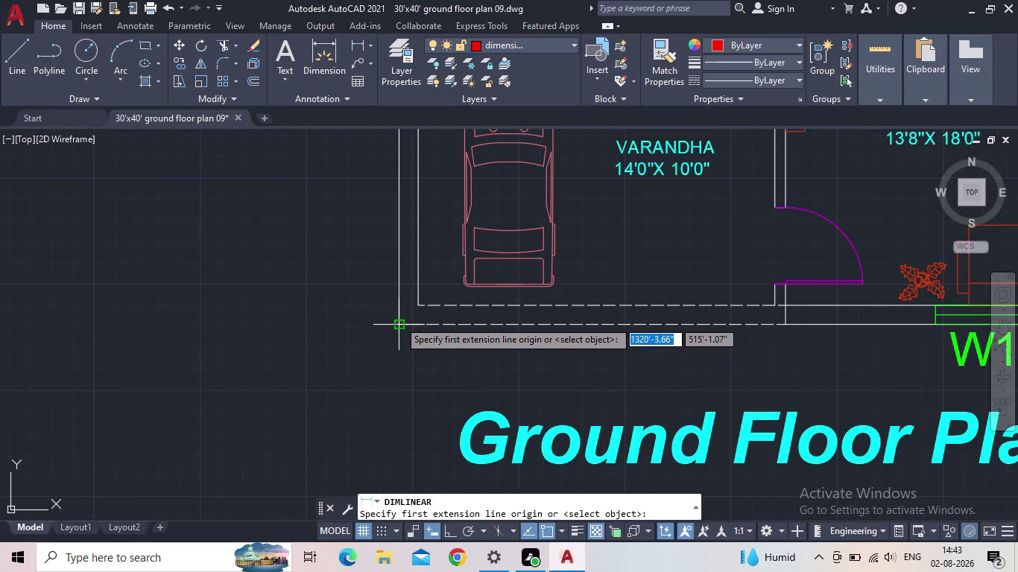
click(399, 320)
middle_drag(363, 183, 225, 484)
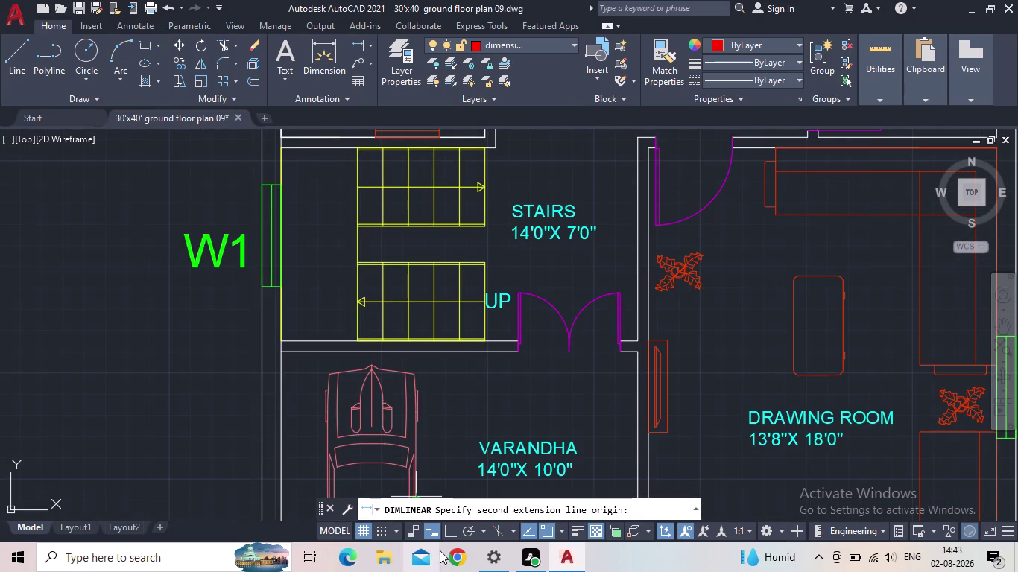
click(447, 532)
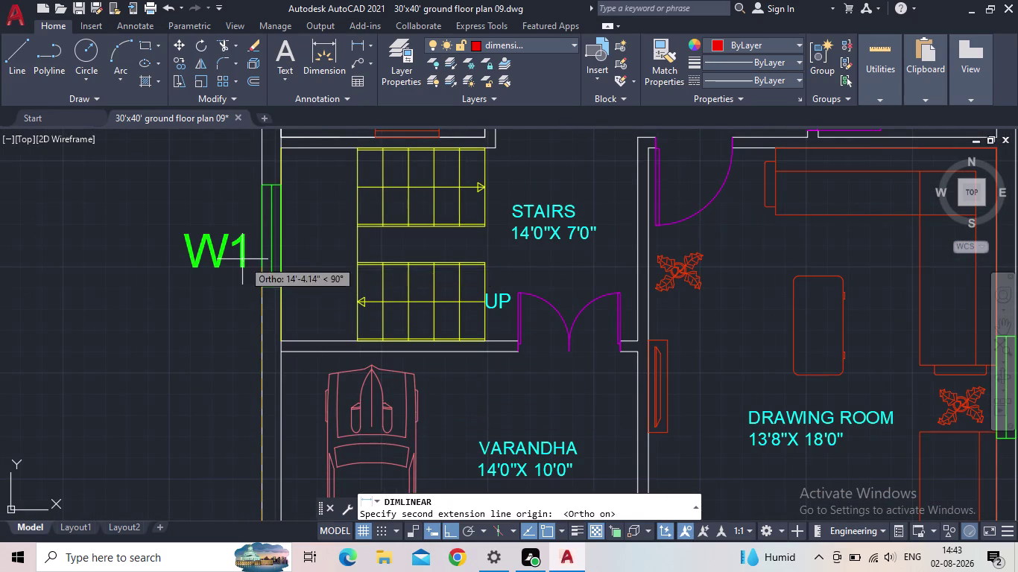
middle_drag(262, 250, 318, 449)
middle_drag(269, 262, 237, 498)
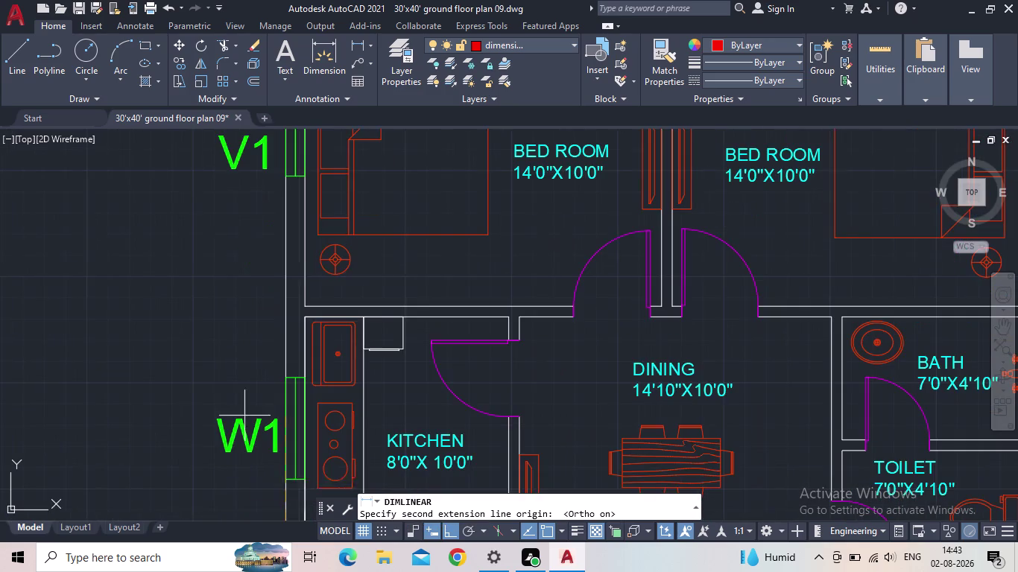
middle_drag(252, 249, 214, 507)
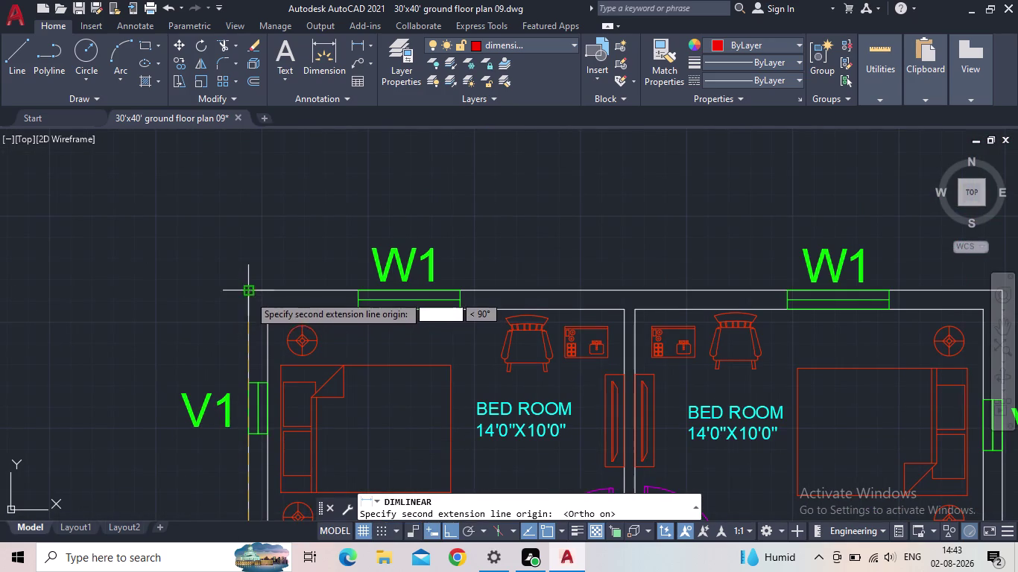
click(249, 295)
middle_drag(135, 310, 284, 240)
scroll(down, 3)
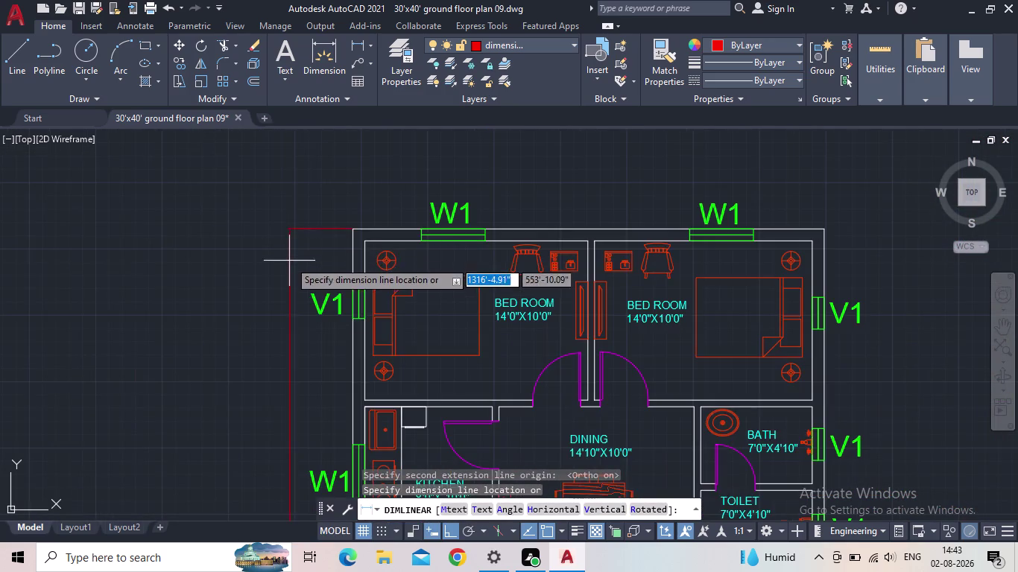
scroll(down, 3)
middle_drag(285, 299, 297, 247)
scroll(up, 3)
middle_drag(287, 309, 359, 146)
scroll(up, 3)
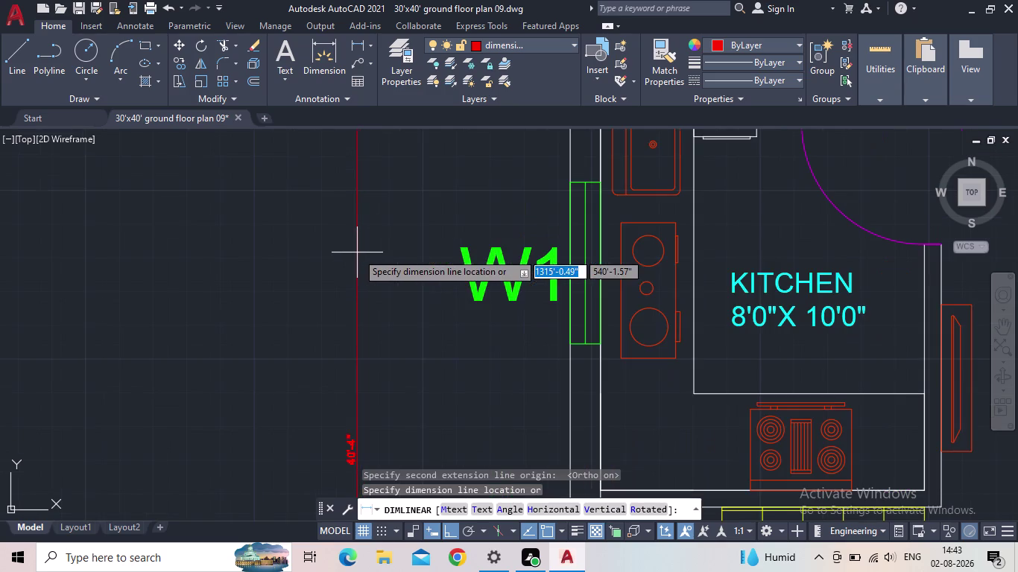
middle_drag(380, 302, 372, 217)
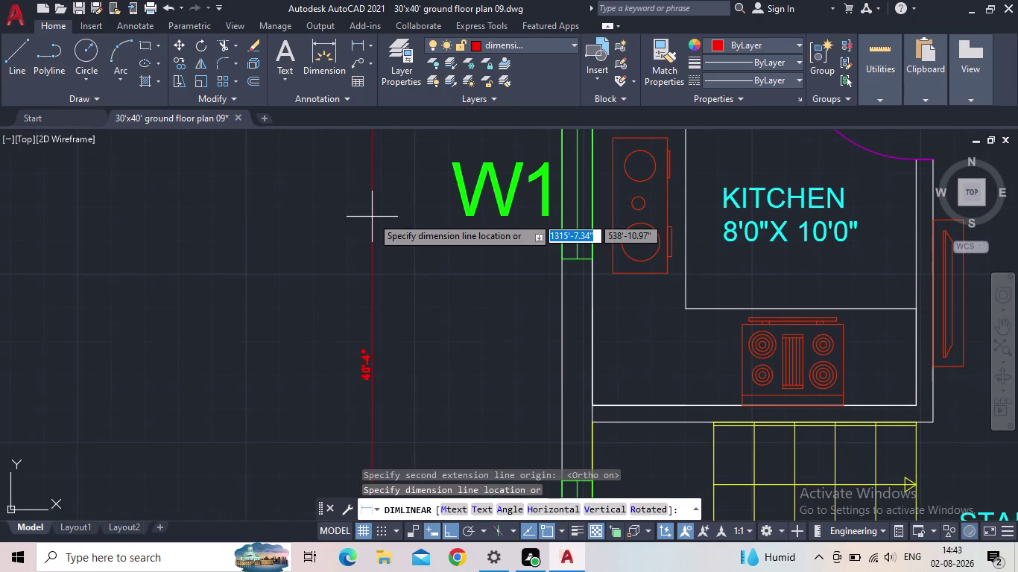
scroll(down, 3)
middle_drag(377, 204, 303, 407)
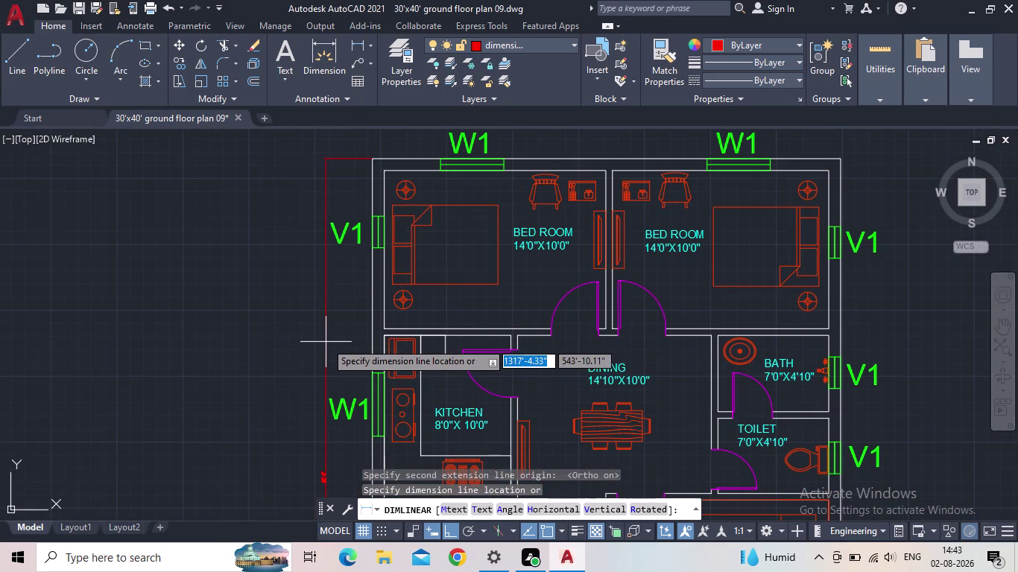
middle_drag(309, 338, 389, 246)
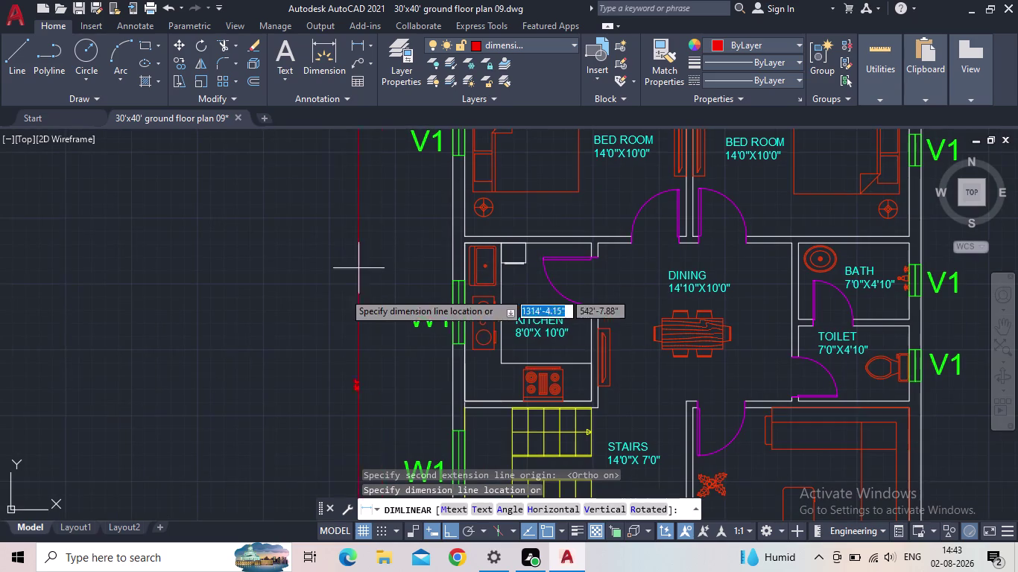
scroll(up, 3)
scroll(up, 3)
middle_drag(445, 340, 433, 208)
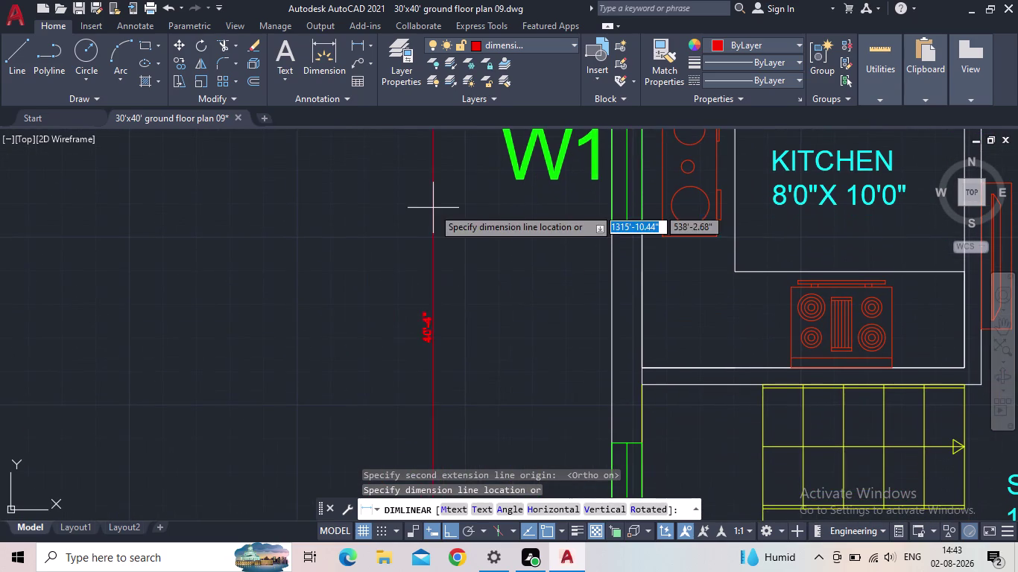
scroll(up, 3)
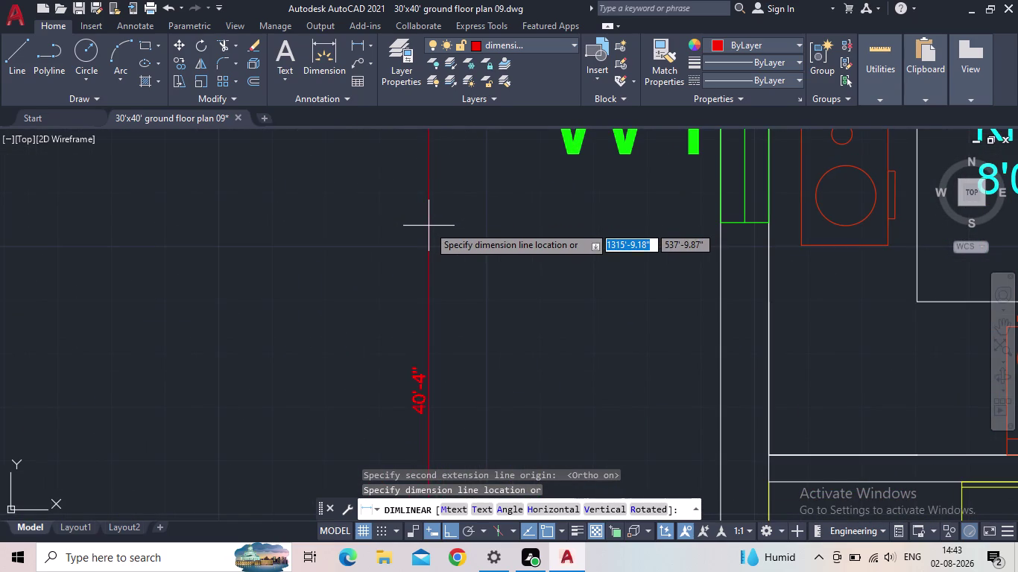
scroll(down, 3)
scroll(down, 3)
key(Escape)
scroll(down, 3)
middle_click(417, 259)
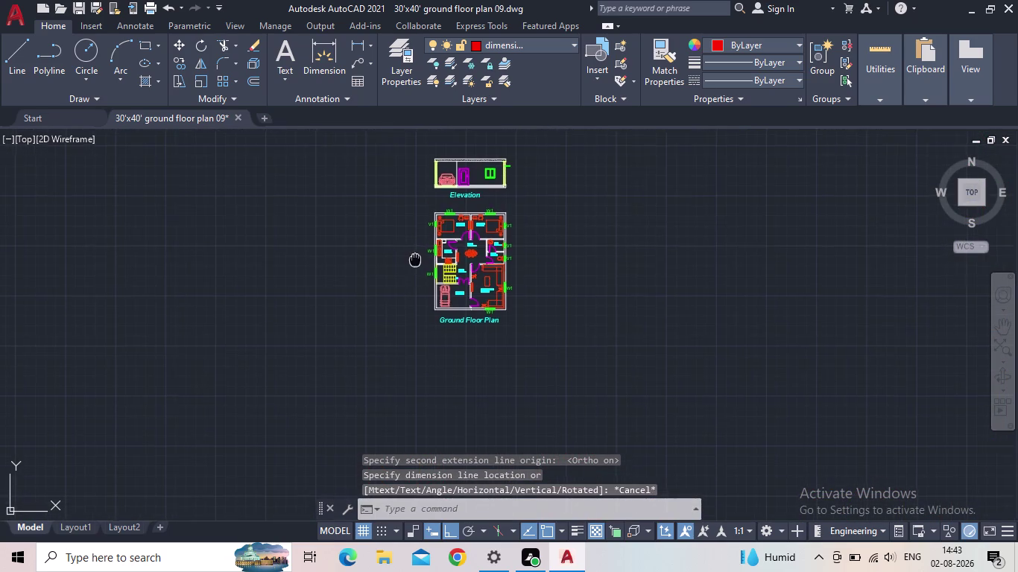
scroll(up, 3)
scroll(up, 3)
key(space)
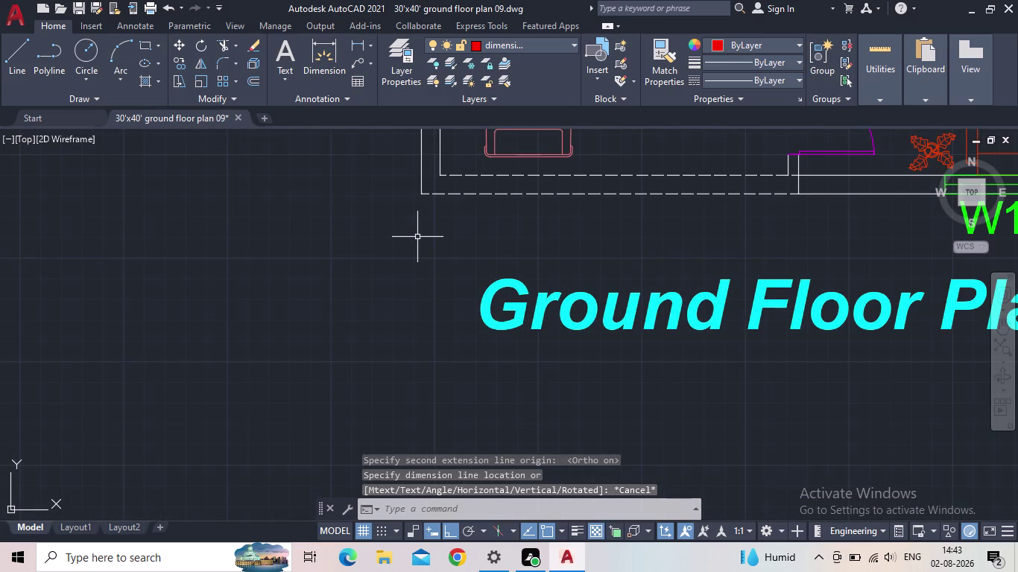
middle_drag(422, 227, 401, 346)
scroll(up, 3)
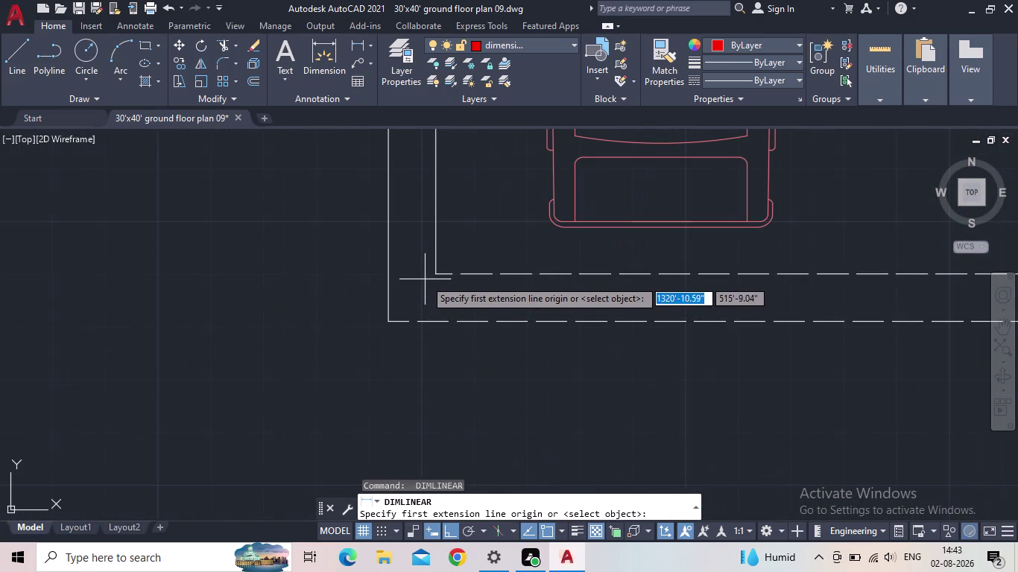
click(390, 319)
middle_drag(389, 213, 398, 469)
scroll(down, 3)
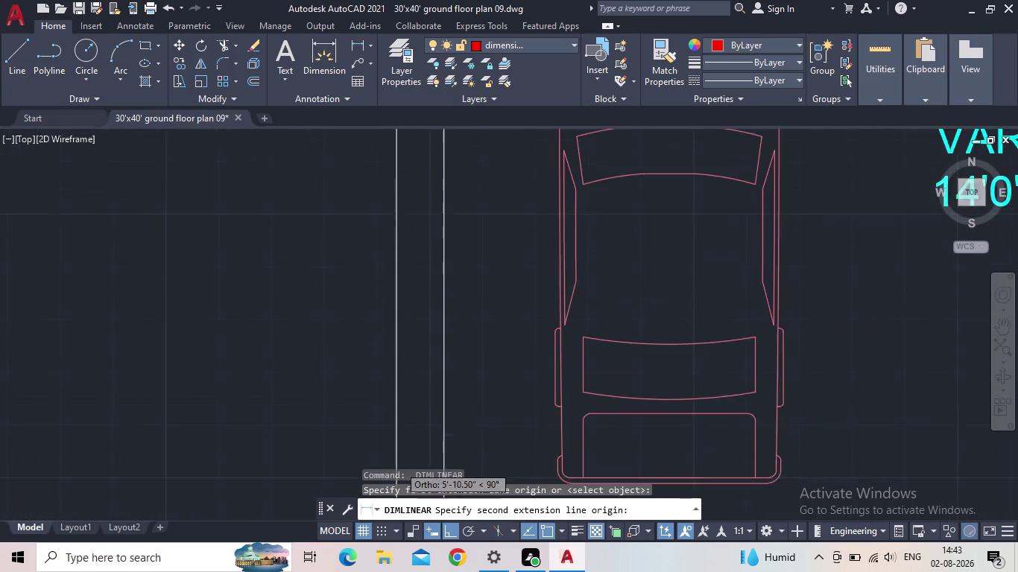
middle_drag(376, 303, 361, 467)
scroll(down, 3)
scroll(up, 3)
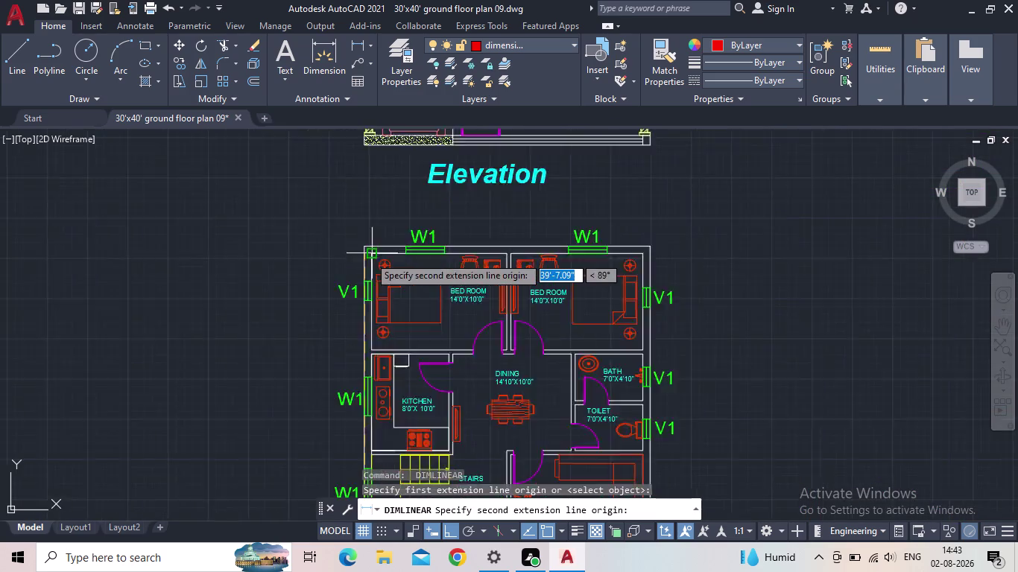
scroll(up, 3)
scroll(up, 3)
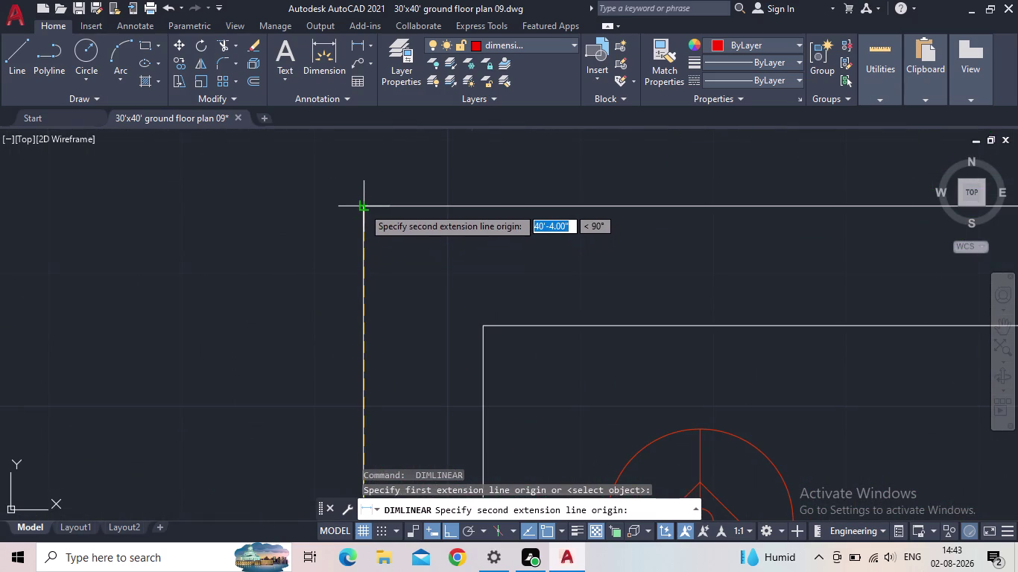
click(363, 207)
scroll(down, 3)
middle_drag(261, 234, 288, 221)
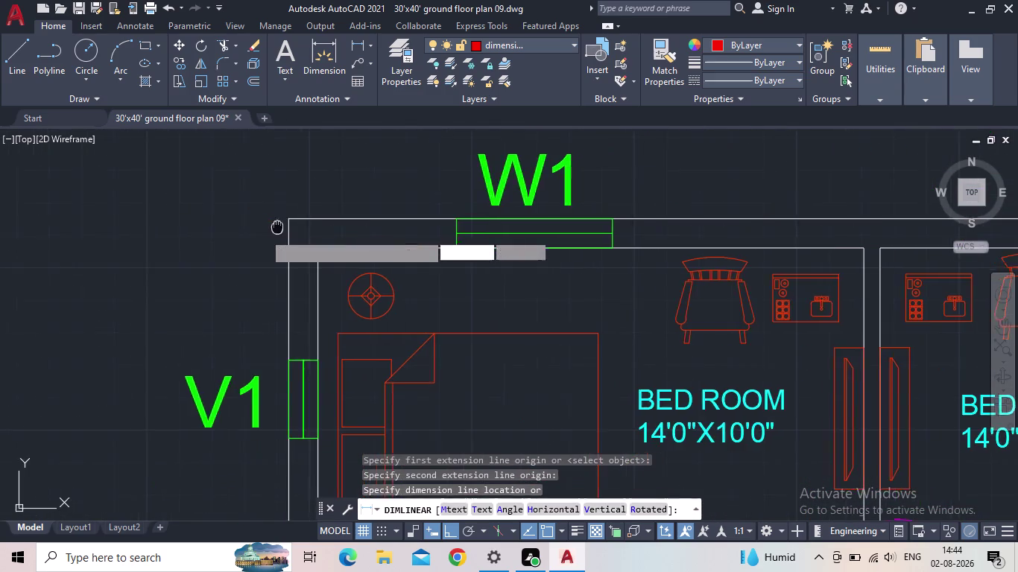
middle_drag(289, 221, 353, 135)
scroll(down, 3)
scroll(up, 3)
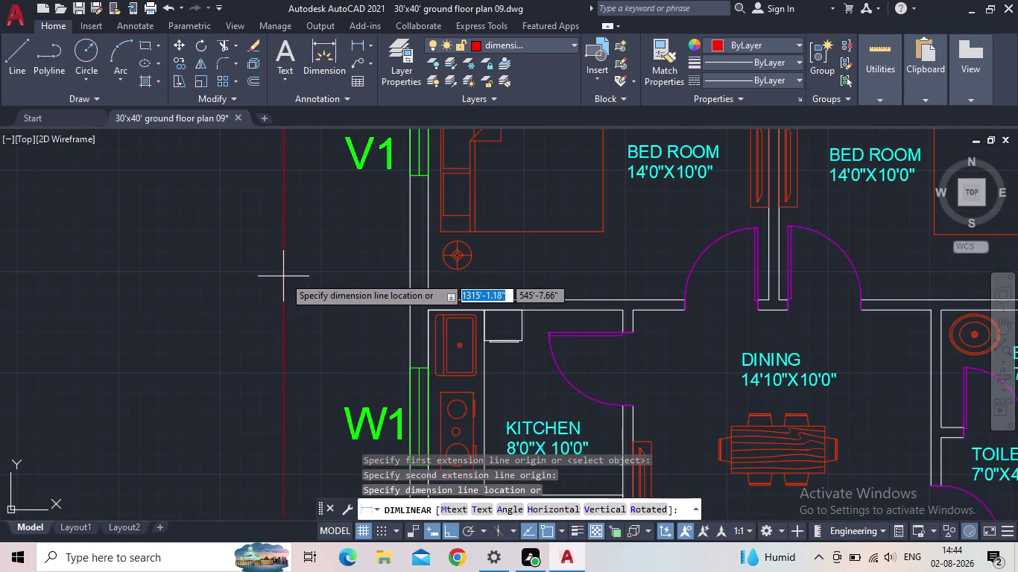
middle_drag(284, 276, 381, 58)
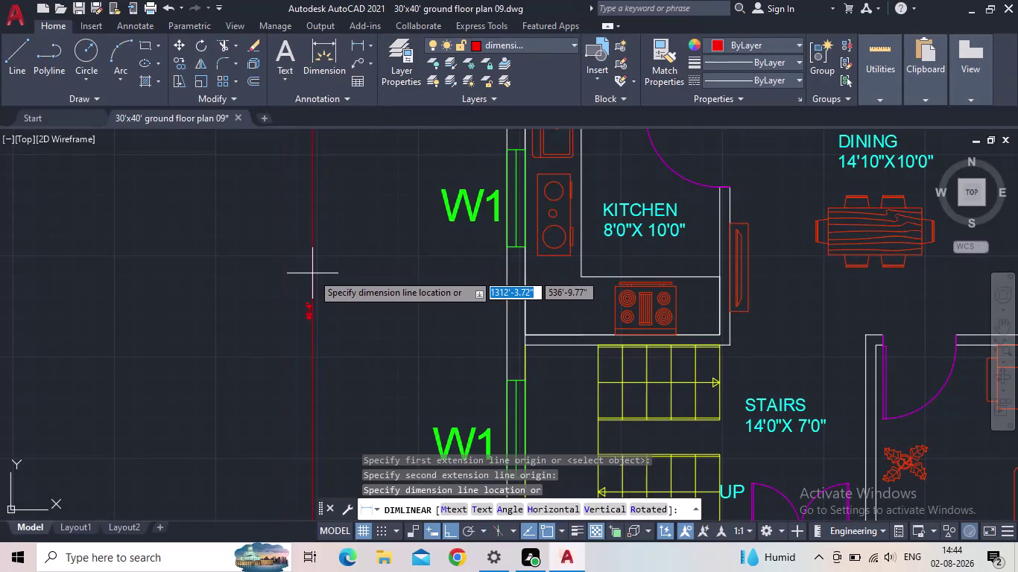
scroll(up, 3)
key(Escape)
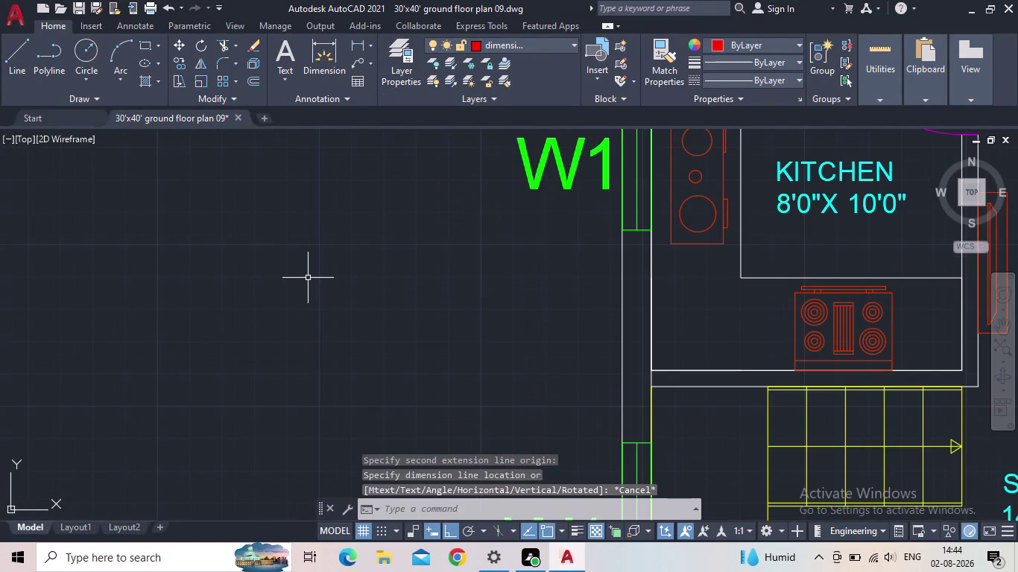